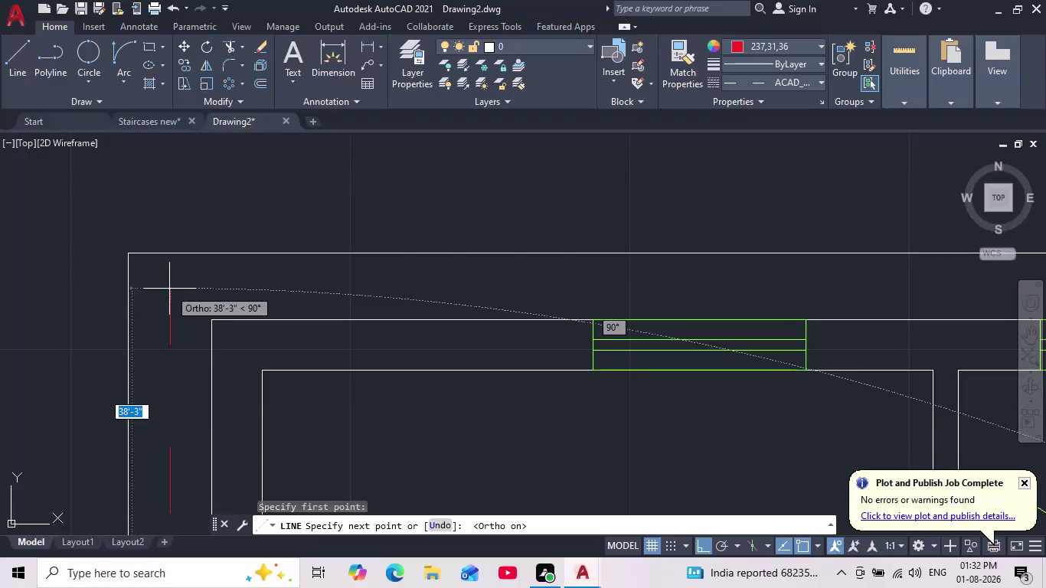
Make and cancel false starts of a line and a polyline near the top-left corner.
scroll(up, 3)
scroll(down, 3)
scroll(down, 3)
scroll(up, 3)
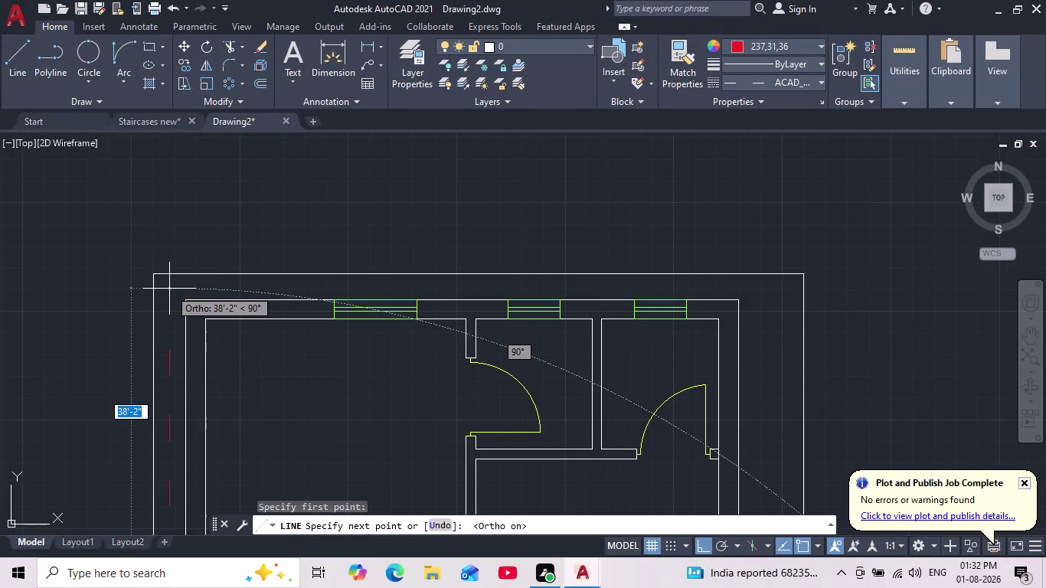
scroll(up, 3)
click(170, 254)
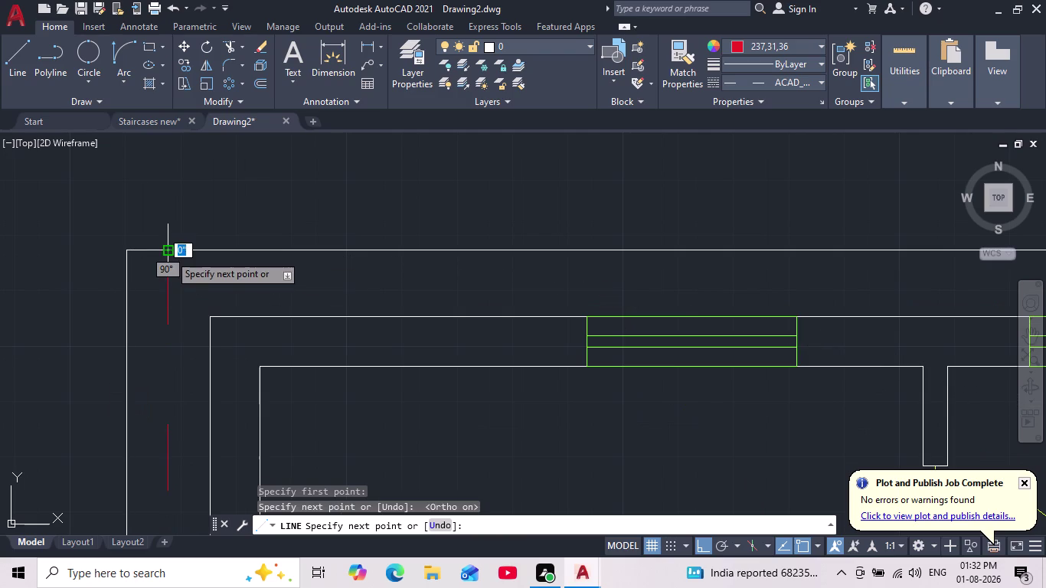
key(Escape)
scroll(down, 3)
middle_drag(172, 264, 164, 261)
scroll(down, 3)
scroll(up, 3)
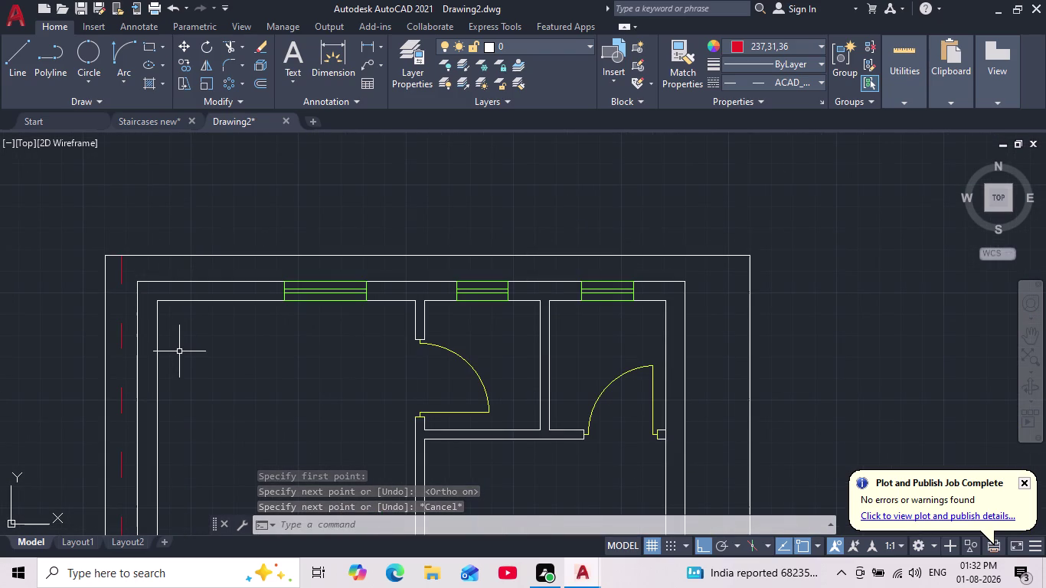
click(33, 64)
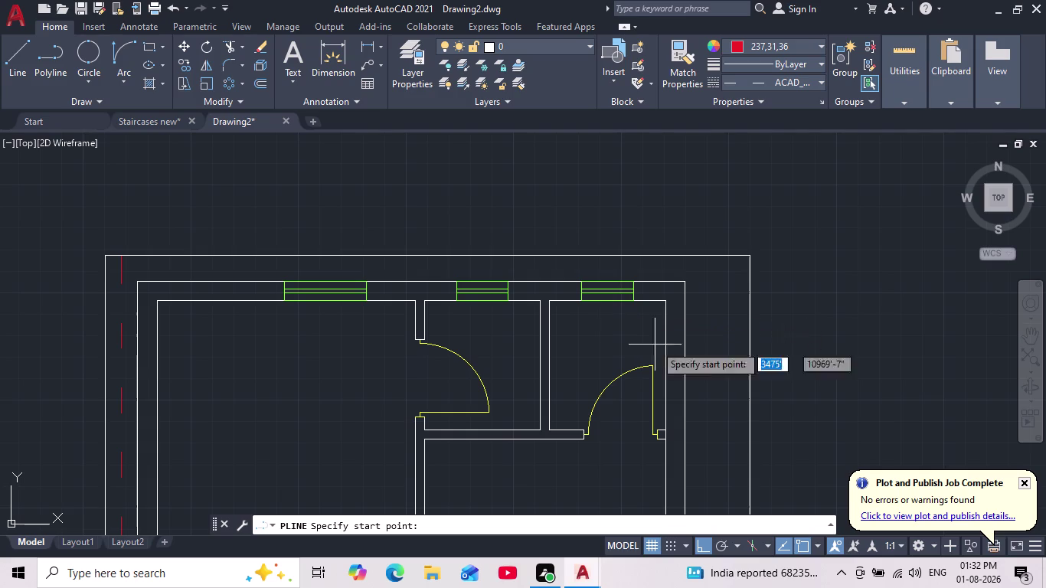
key(Escape)
Start a line offset 1' from the top-left corner, then cancel it.
click(14, 63)
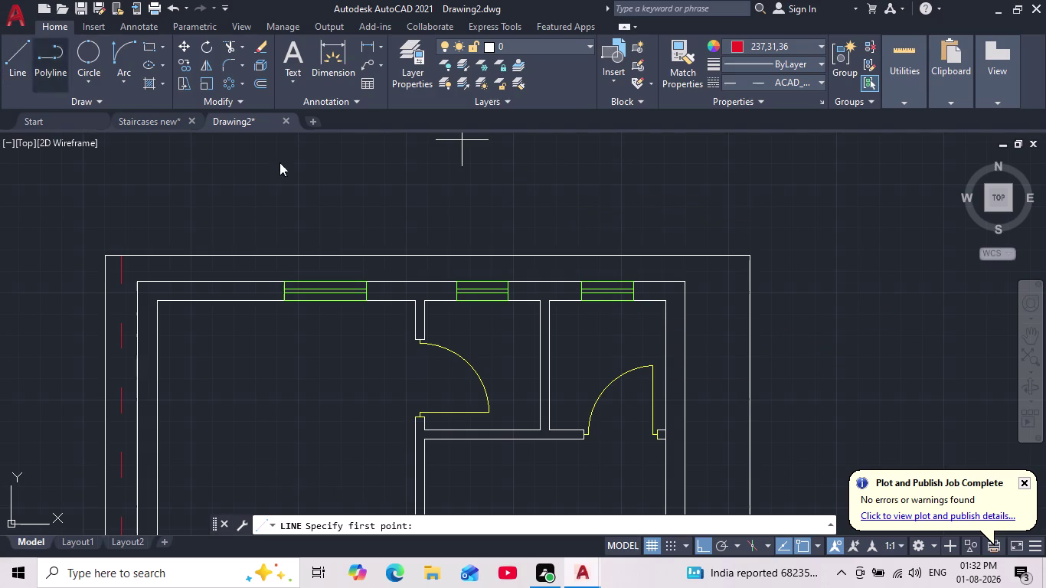
scroll(up, 3)
scroll(down, 3)
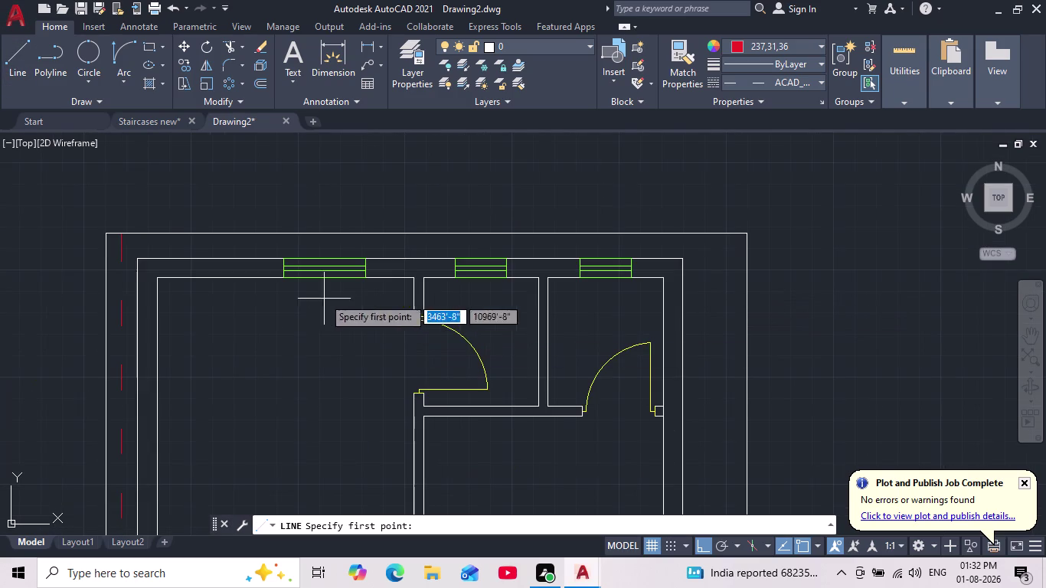
scroll(up, 3)
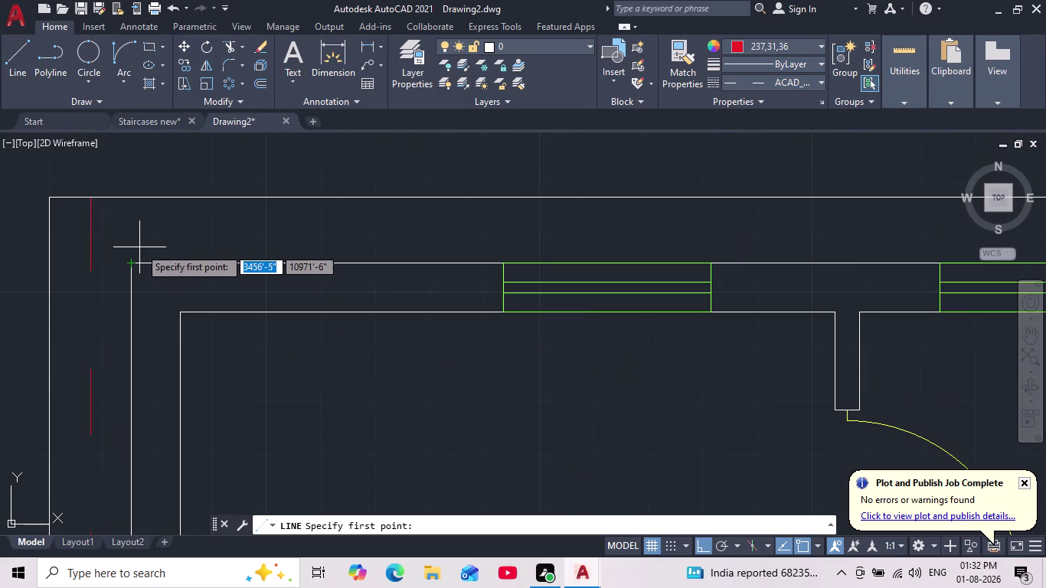
text(1)
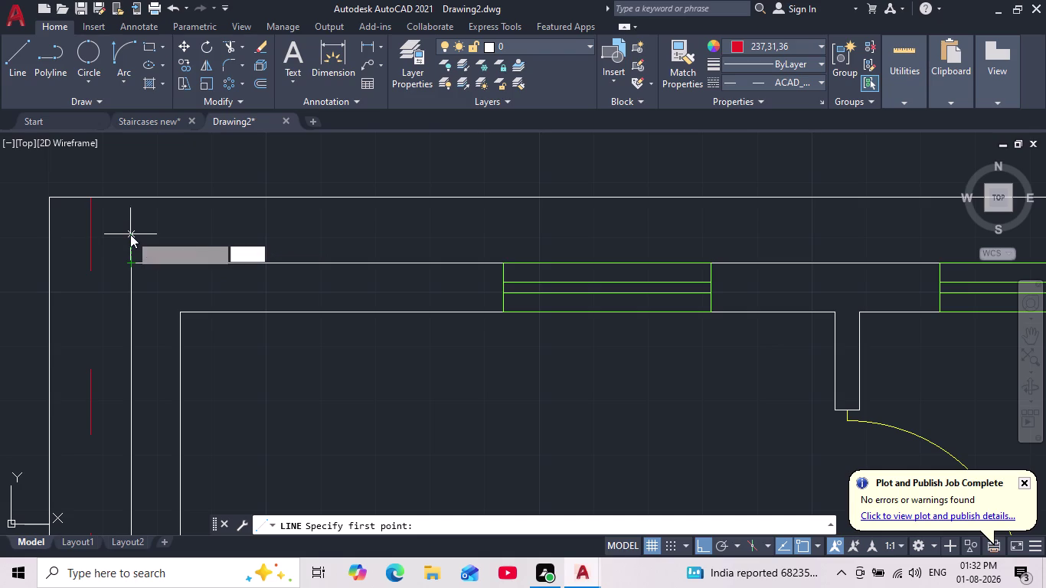
text(')
key(Return)
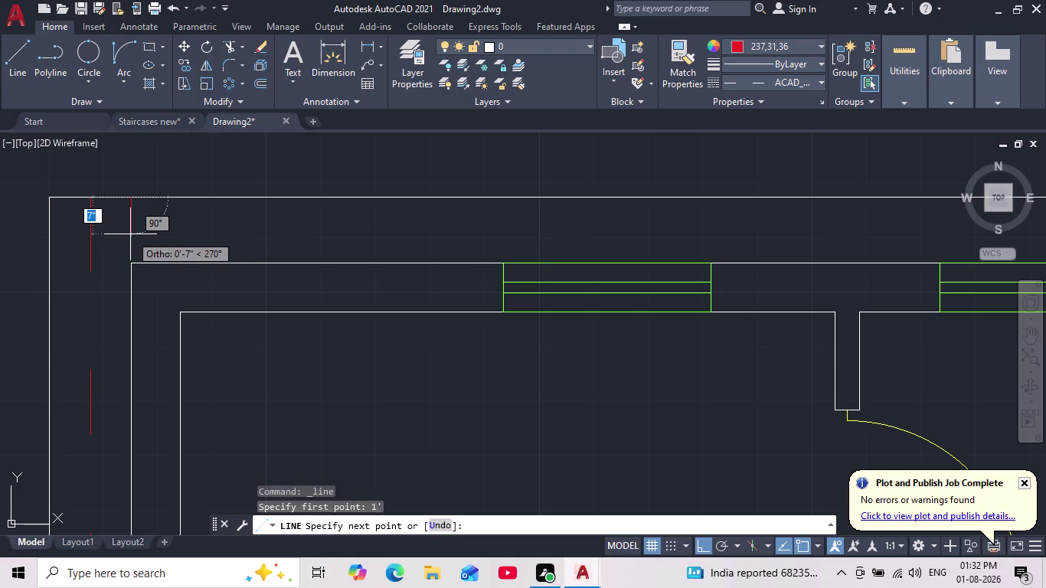
key(Escape)
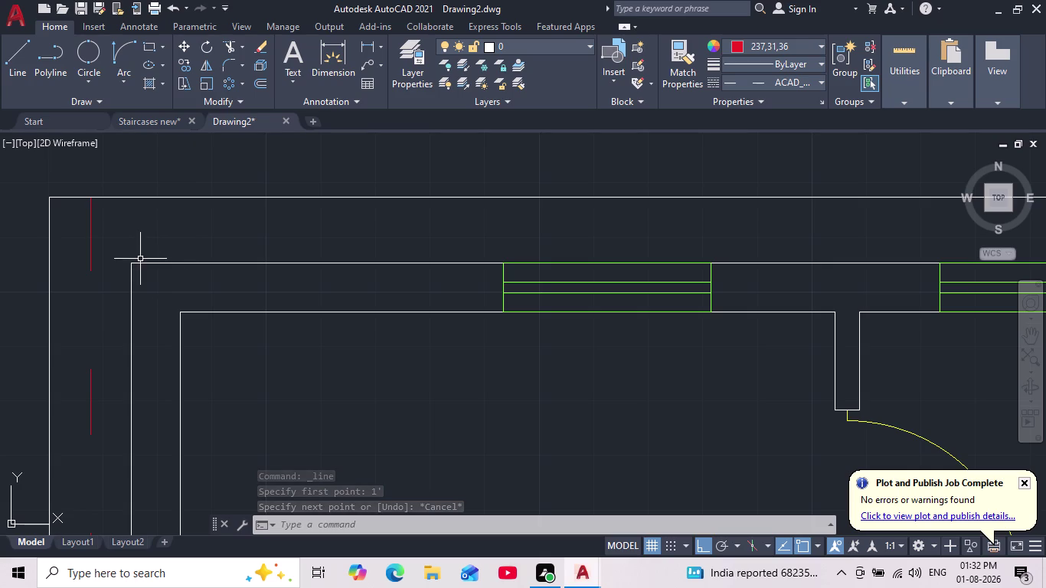
Restart the line with a 6" offset from the top-left corner.
click(32, 64)
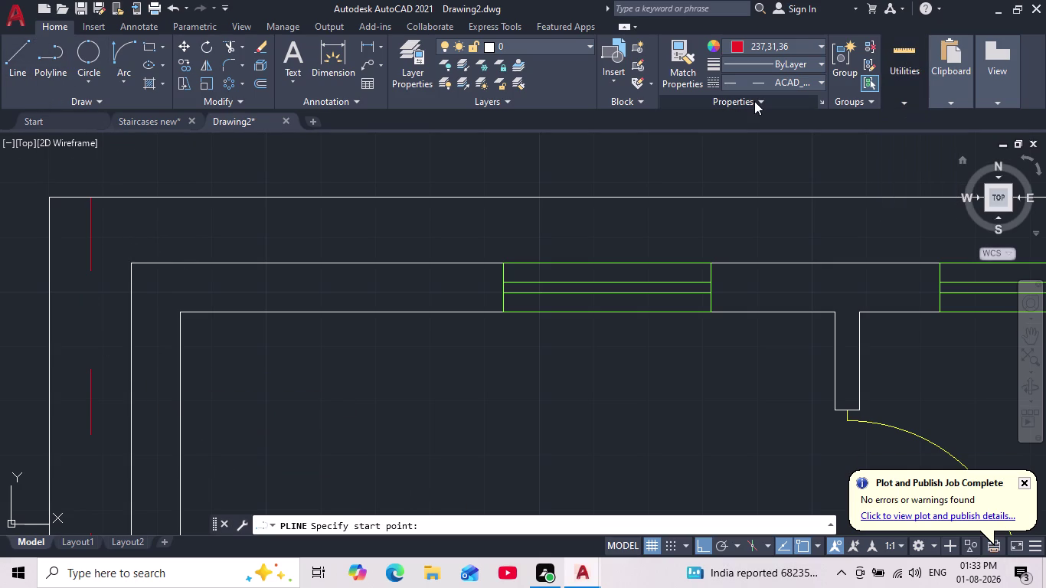
key(Escape)
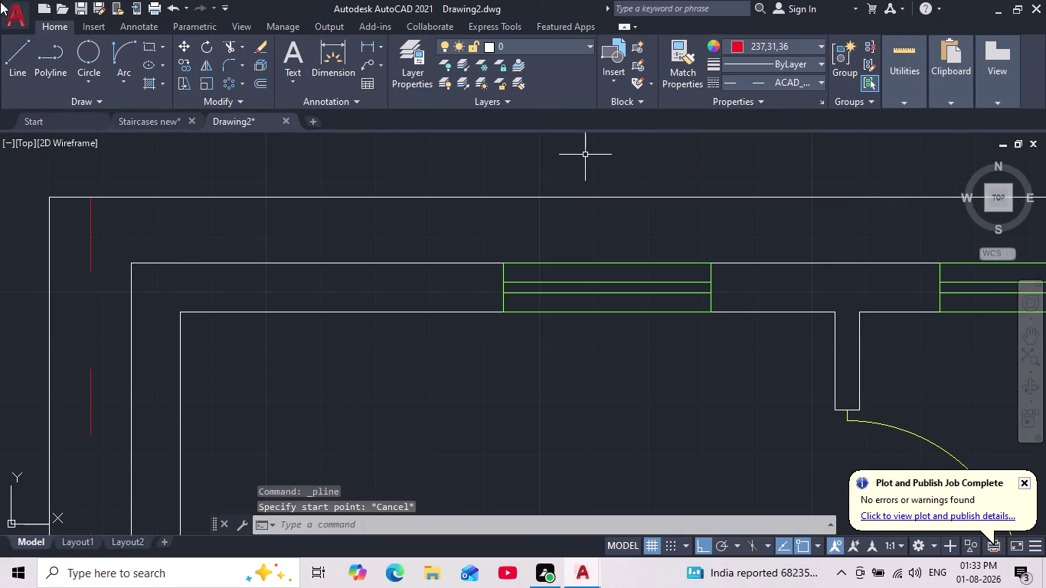
click(20, 63)
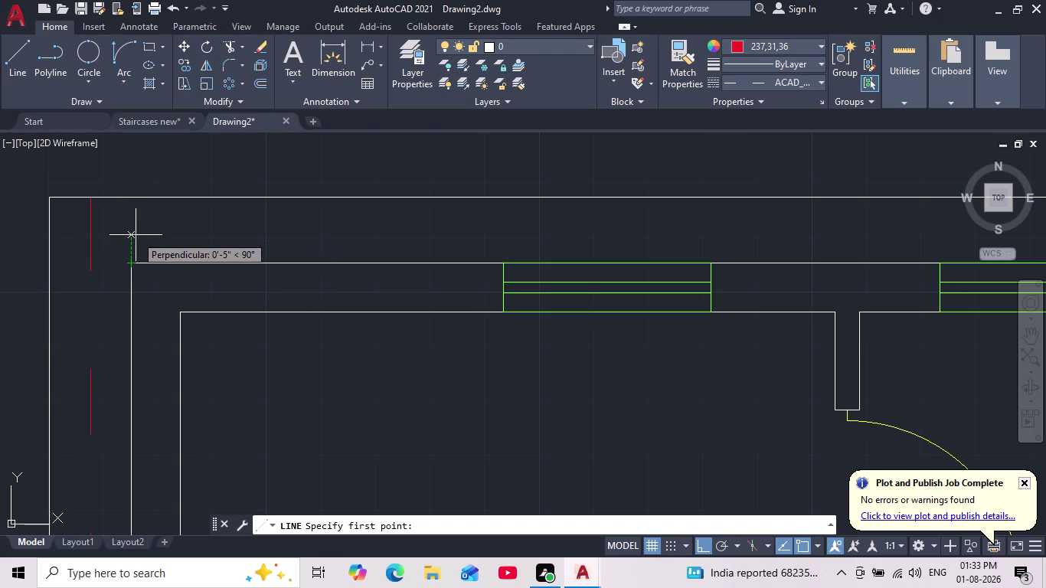
text(6)
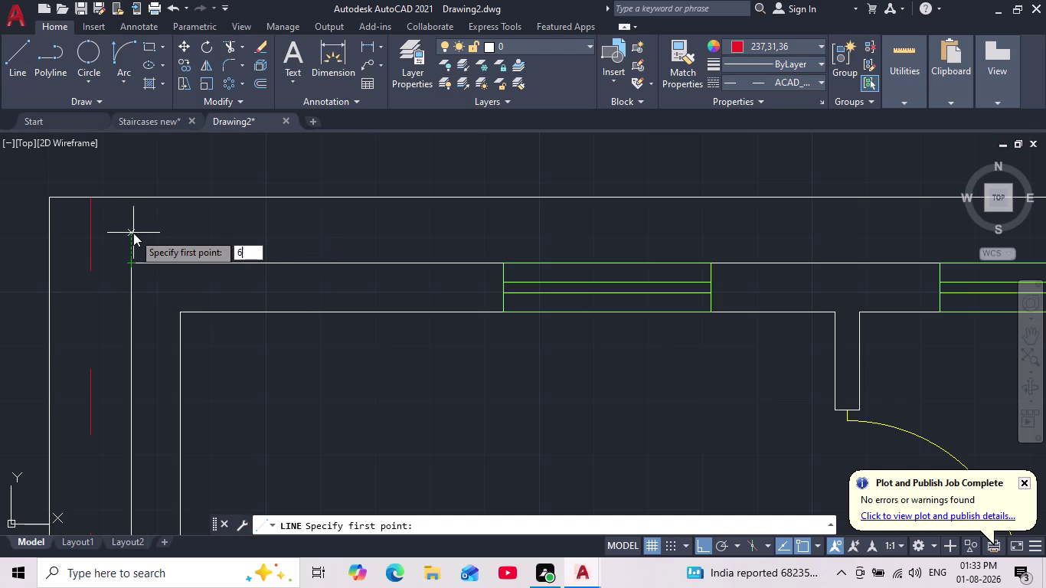
text(")
key(Return)
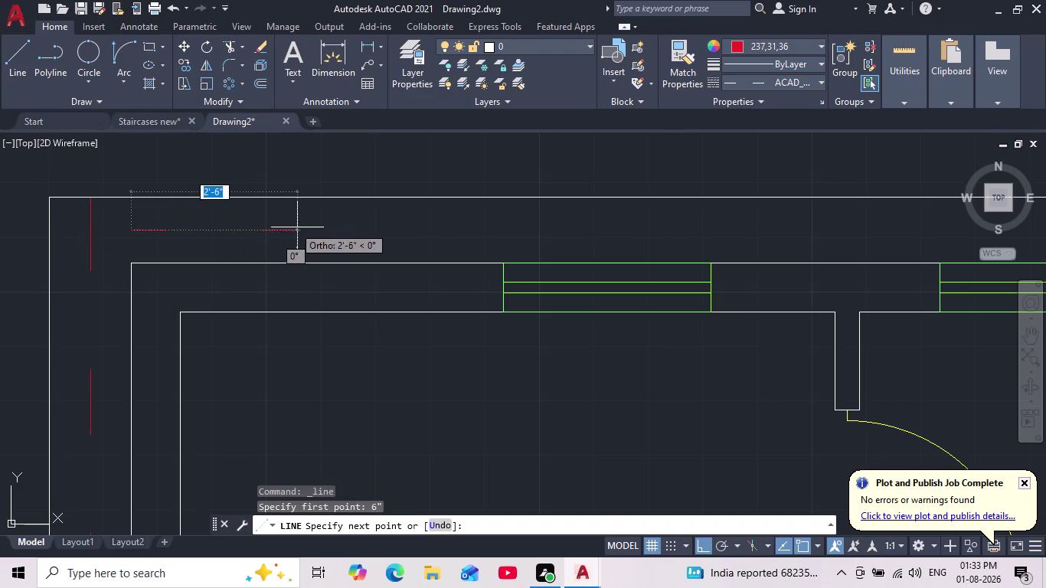
Draw the dashed line along the top wall to the top-right corner and end it.
scroll(down, 3)
middle_drag(361, 220, 213, 238)
scroll(down, 3)
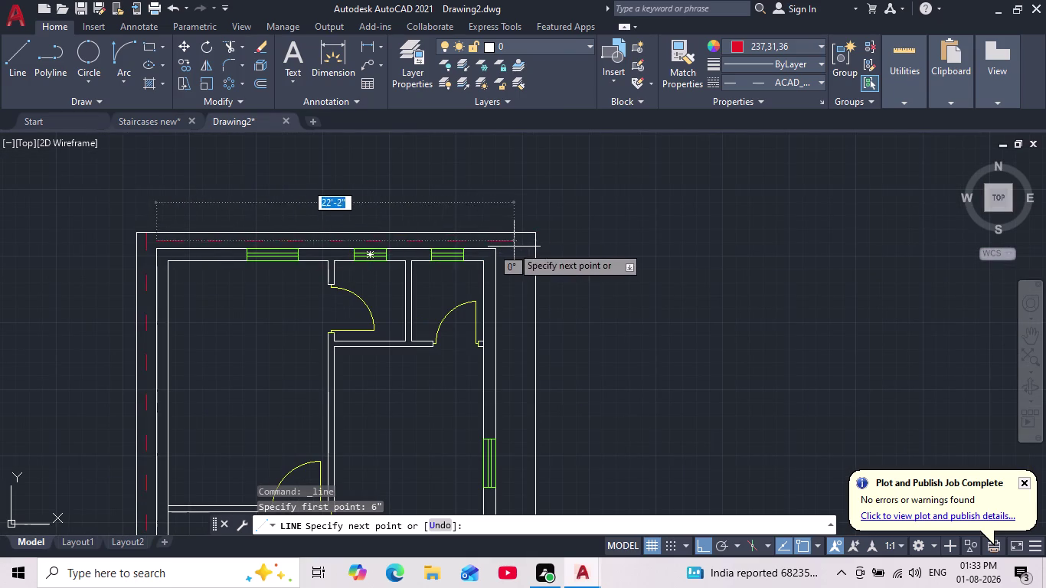
scroll(up, 3)
click(578, 215)
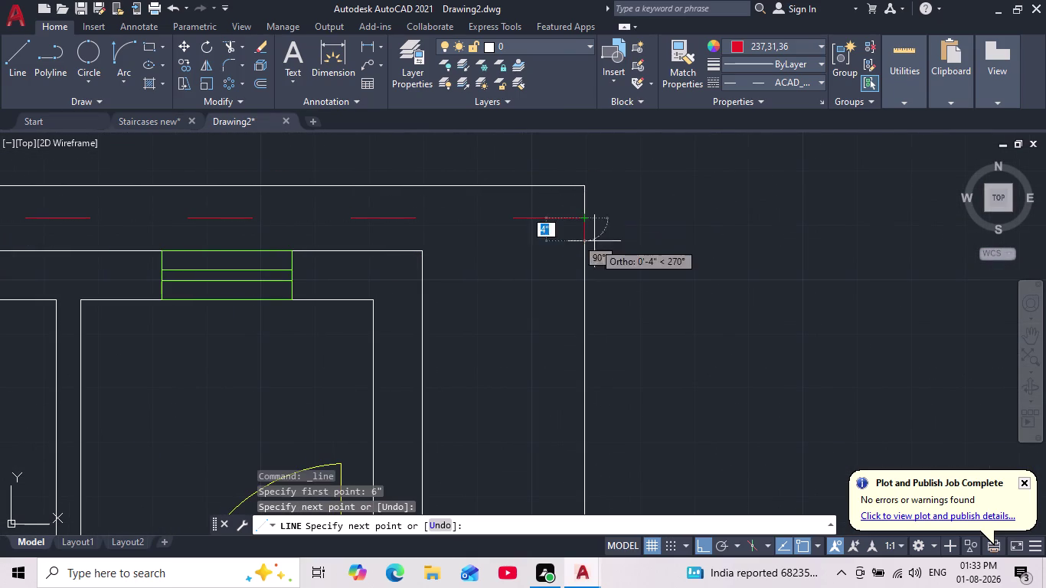
key(Escape)
scroll(down, 3)
middle_drag(594, 248, 591, 203)
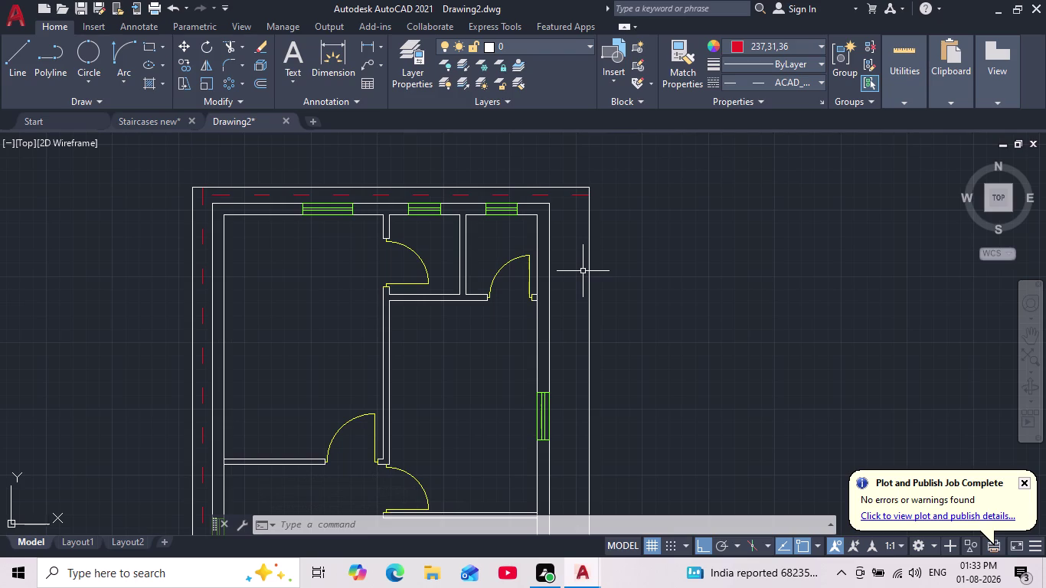
click(14, 59)
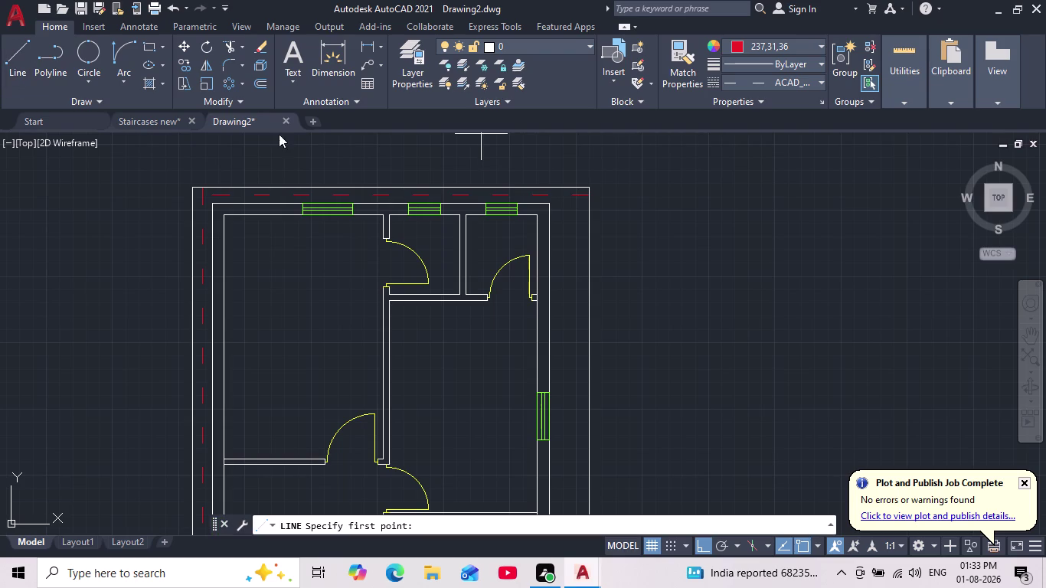
Start the line 1'3" in from the top-right corner of the plan.
scroll(up, 3)
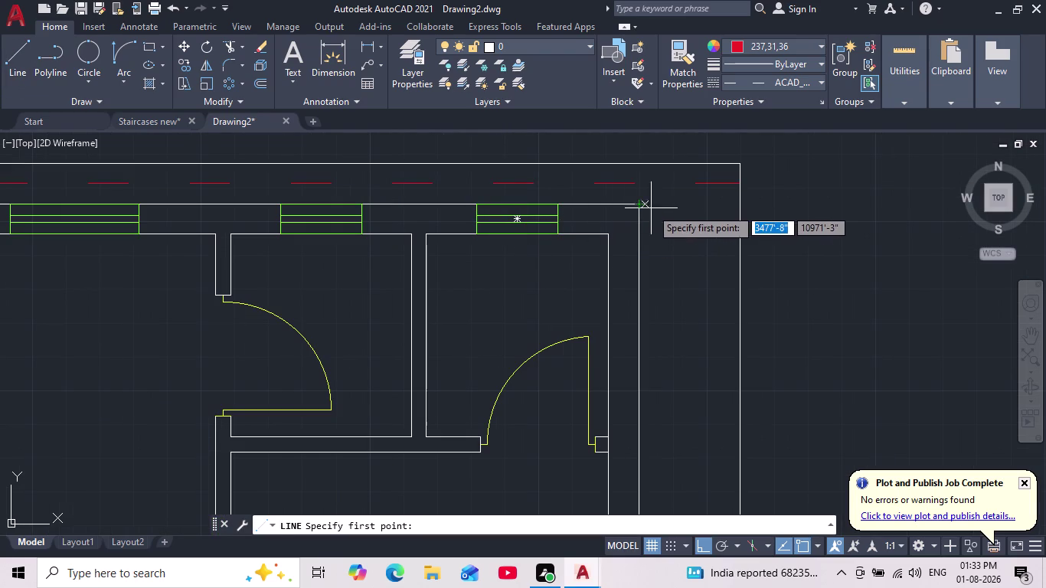
text(1'3)
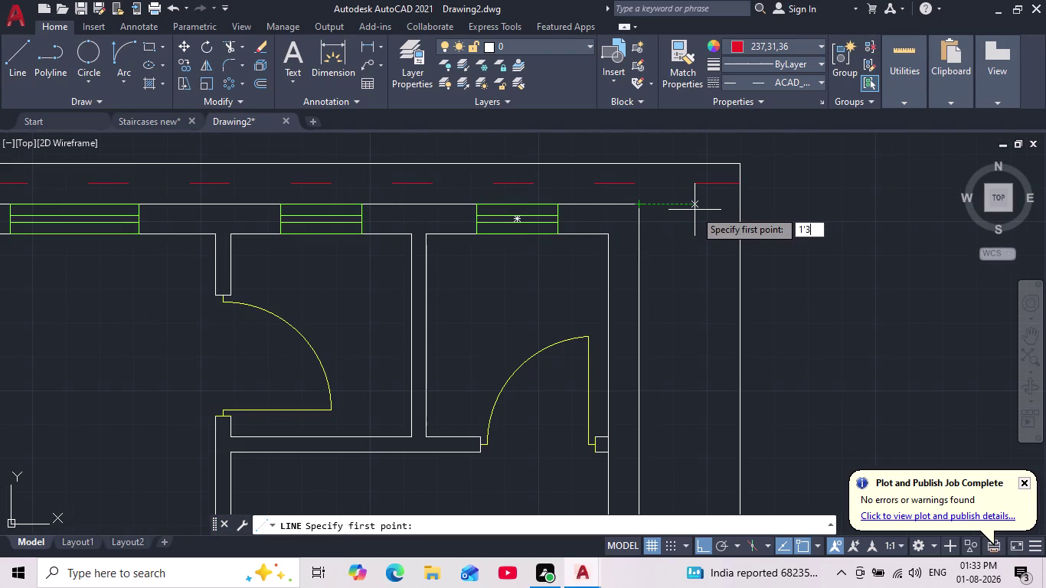
text(")
key(Return)
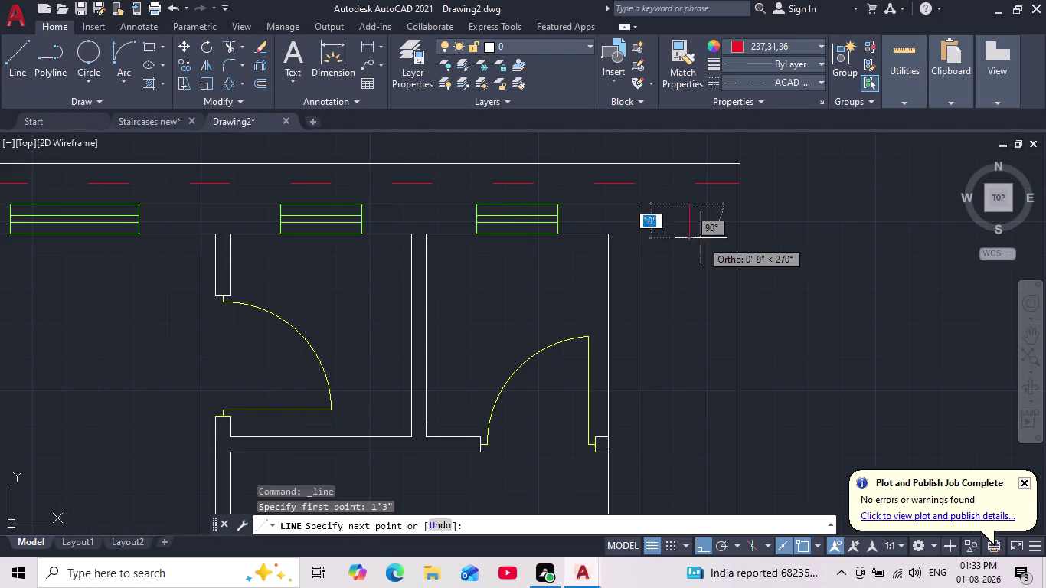
scroll(down, 3)
scroll(down, 3)
middle_drag(734, 290, 732, 218)
scroll(down, 3)
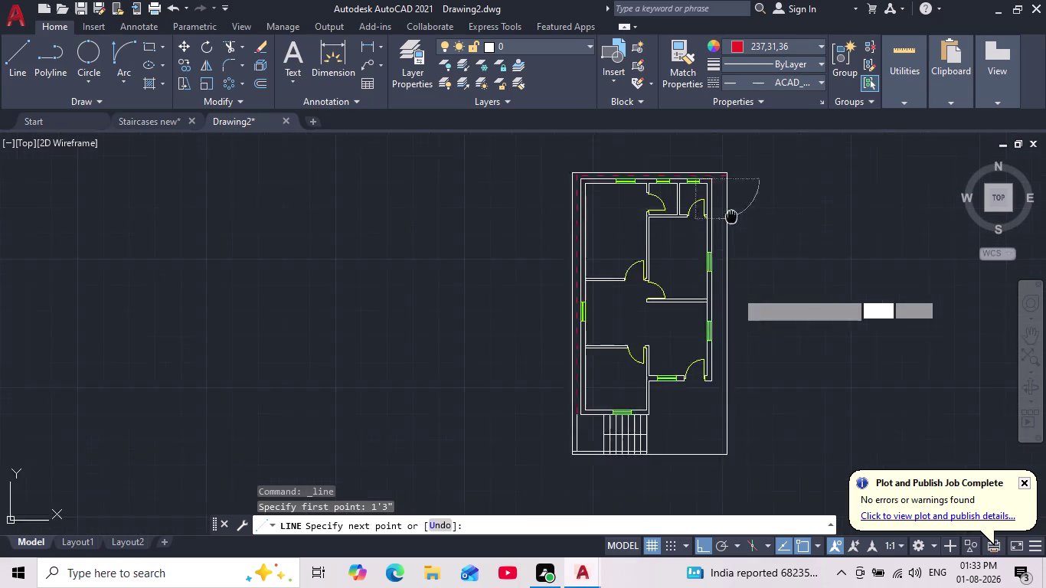
scroll(down, 3)
scroll(up, 3)
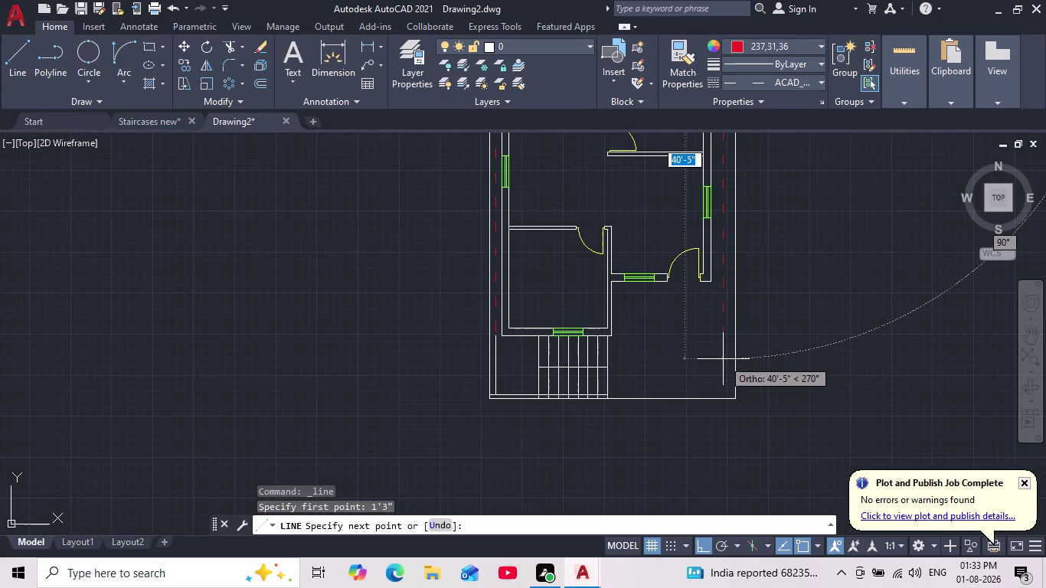
Draw the line straight down to the bottom of the plan and end the command.
middle_drag(722, 359, 727, 335)
scroll(up, 3)
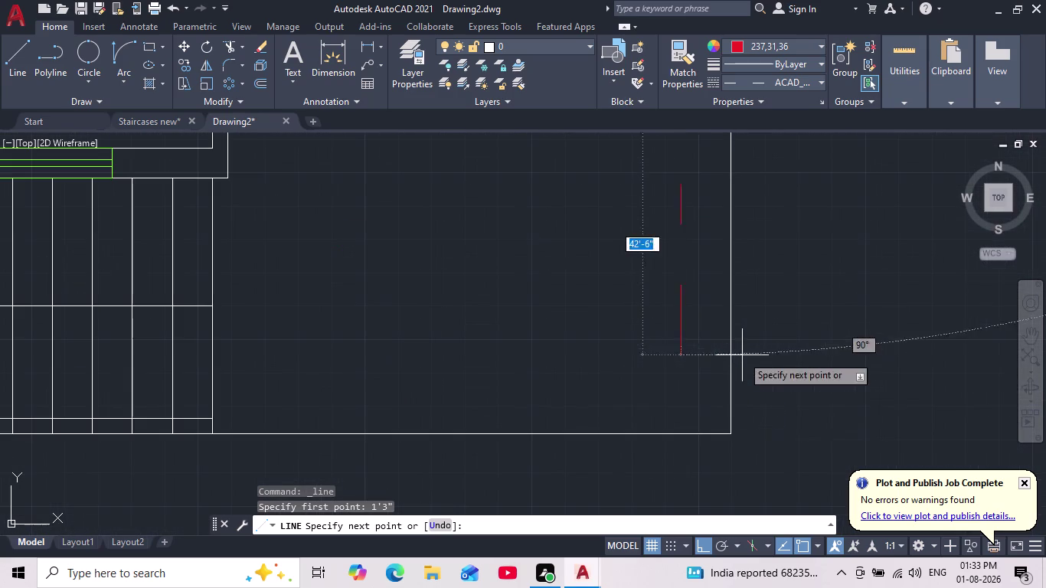
click(681, 432)
key(Escape)
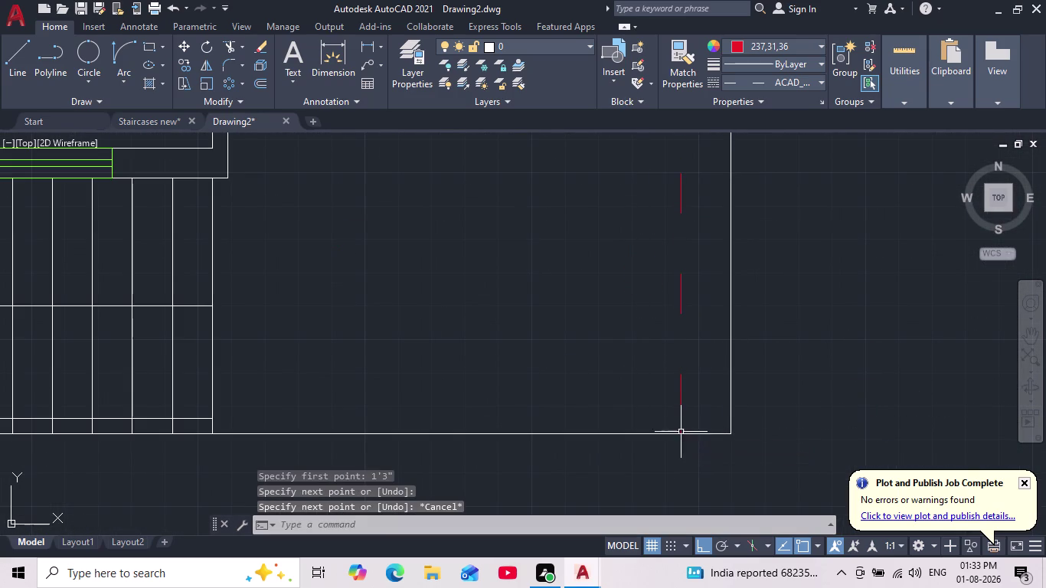
scroll(down, 3)
middle_drag(728, 366, 718, 465)
scroll(down, 3)
middle_drag(572, 189, 485, 253)
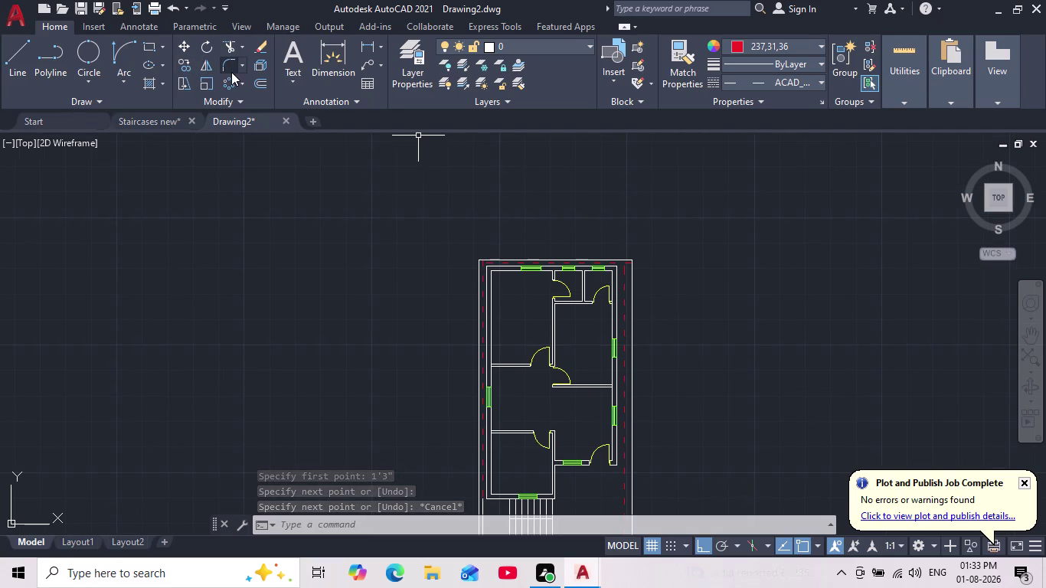
Start a fillet by picking two of the dashed lines.
click(232, 67)
scroll(up, 3)
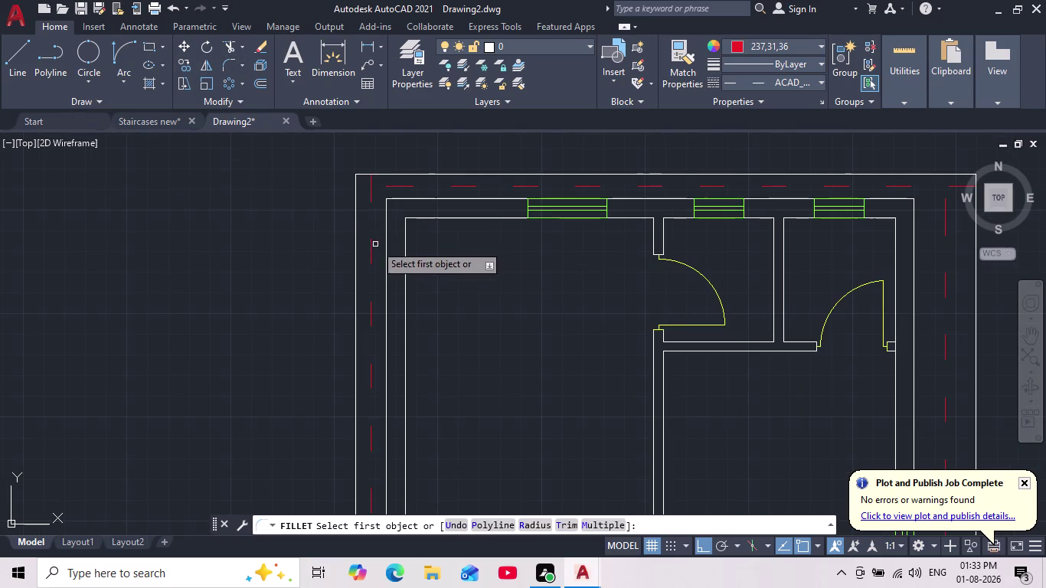
click(371, 243)
click(404, 185)
scroll(down, 3)
middle_drag(452, 260, 339, 260)
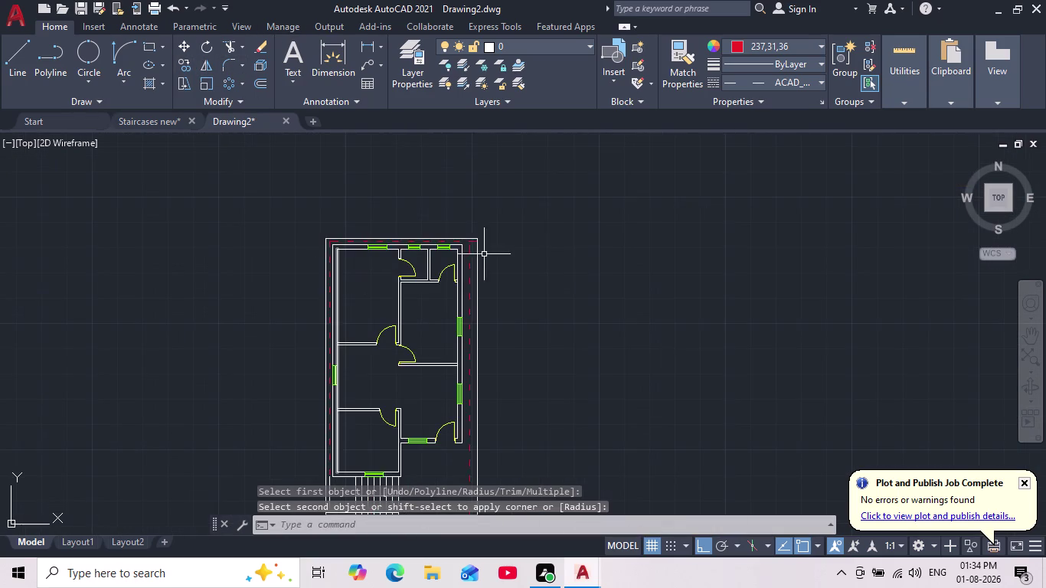
scroll(up, 3)
Retry the fillet on the top and right dashed lines, then cancel it with Esc.
click(232, 59)
scroll(up, 3)
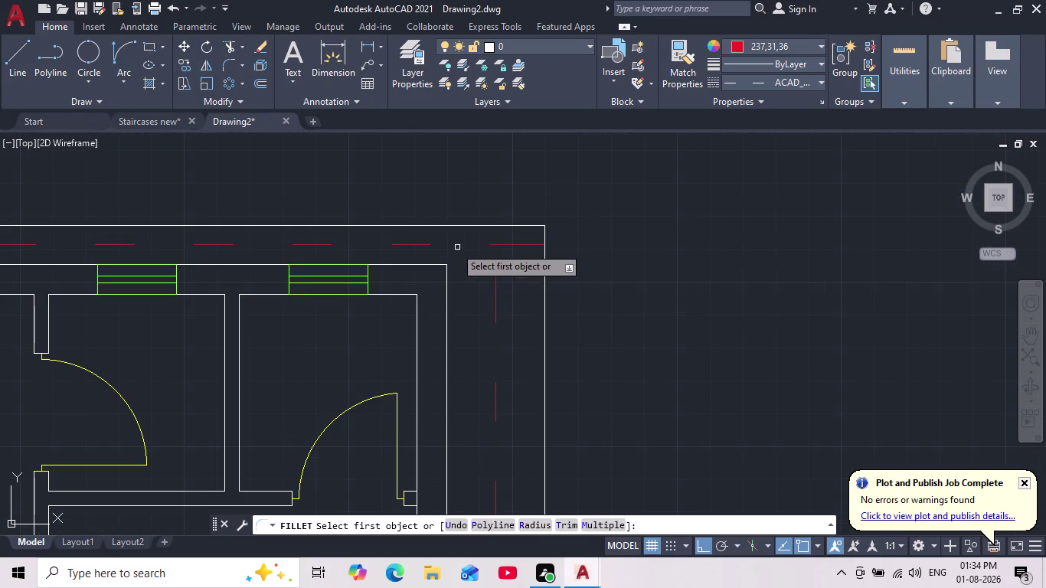
click(425, 246)
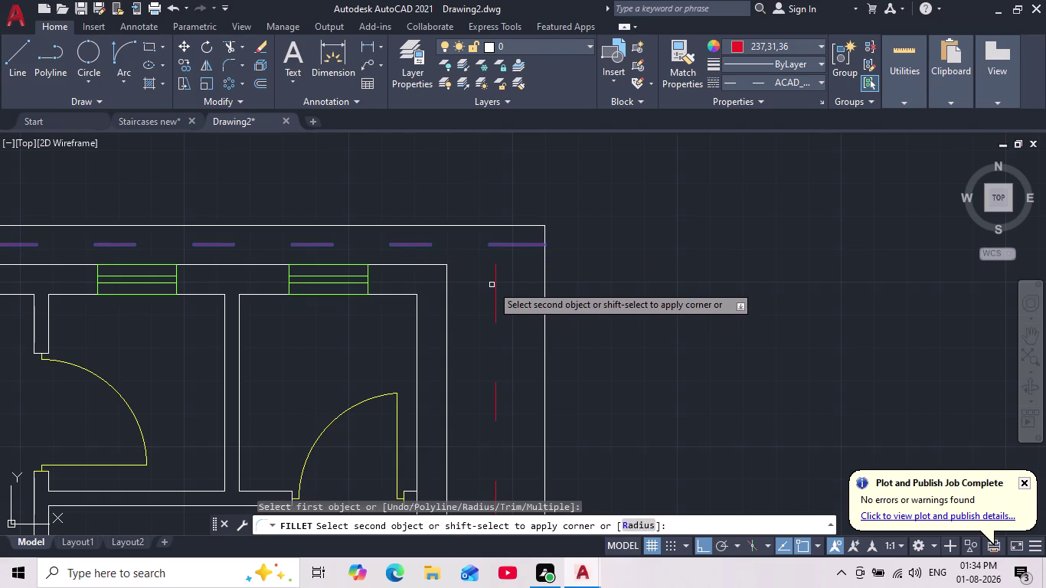
click(497, 289)
scroll(down, 3)
middle_drag(650, 319, 639, 235)
scroll(down, 3)
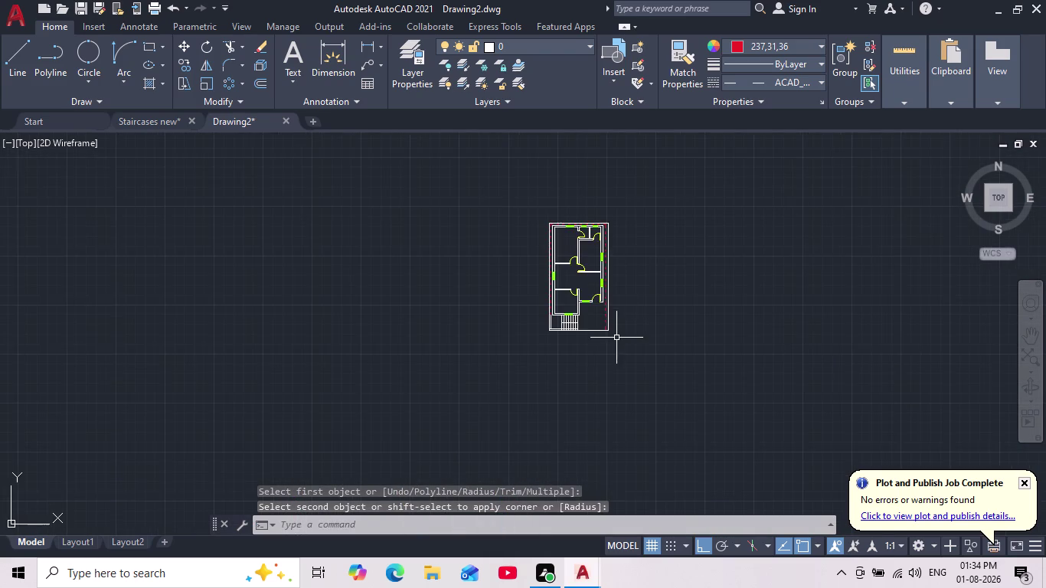
scroll(up, 3)
middle_drag(602, 316, 614, 385)
scroll(down, 3)
scroll(up, 3)
middle_drag(619, 317, 596, 372)
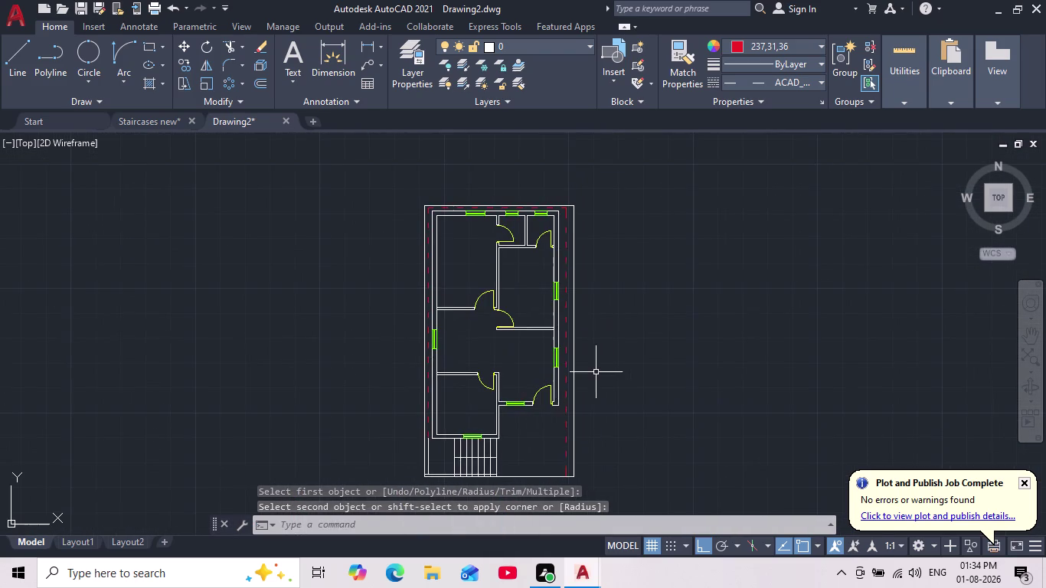
key(Escape)
key(Escape)
scroll(up, 3)
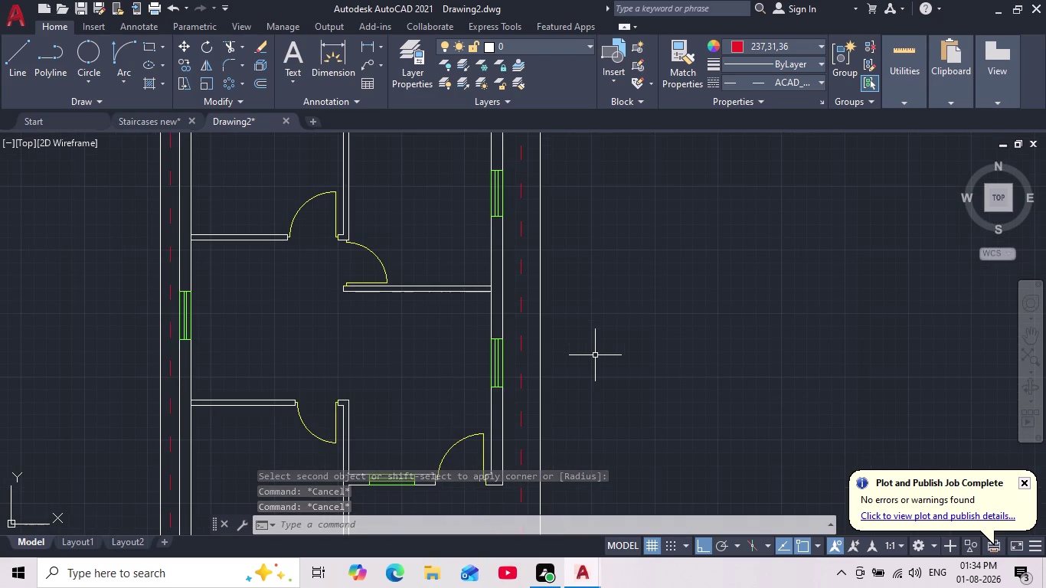
scroll(down, 3)
middle_drag(566, 272, 560, 295)
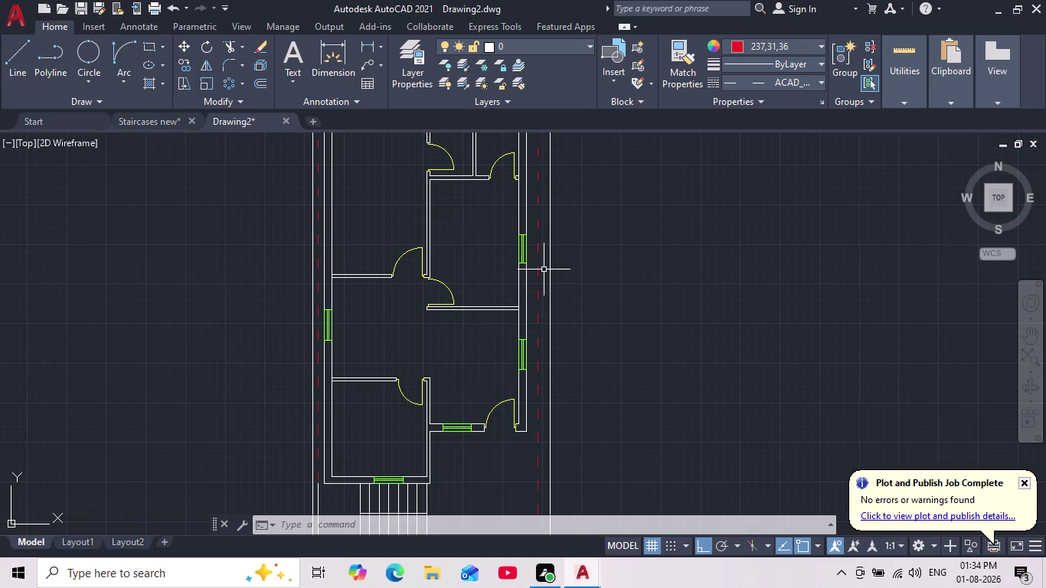
scroll(down, 3)
scroll(up, 3)
middle_drag(516, 257, 458, 310)
scroll(down, 3)
scroll(up, 3)
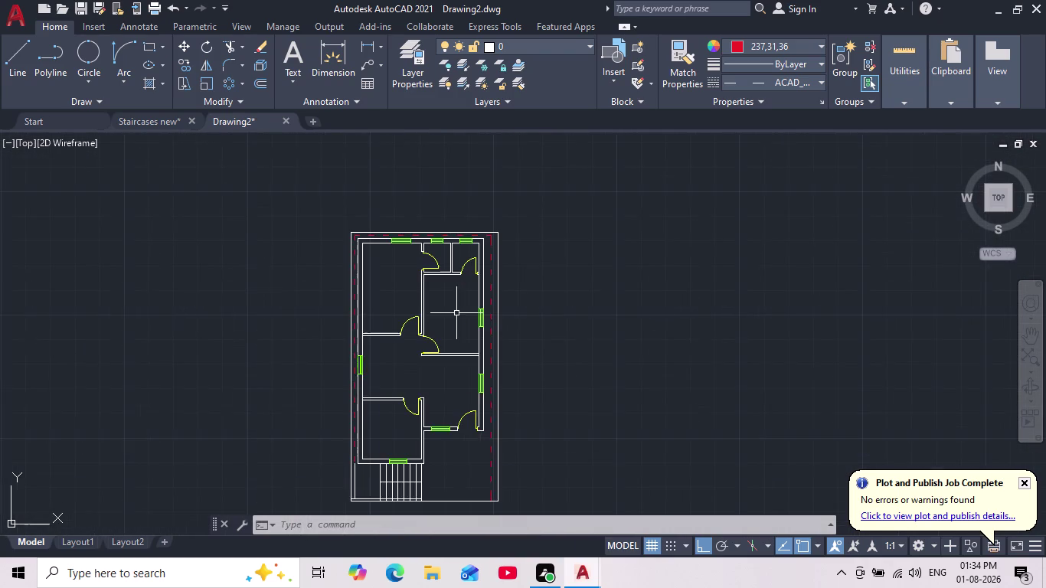
middle_drag(457, 313, 462, 285)
scroll(up, 3)
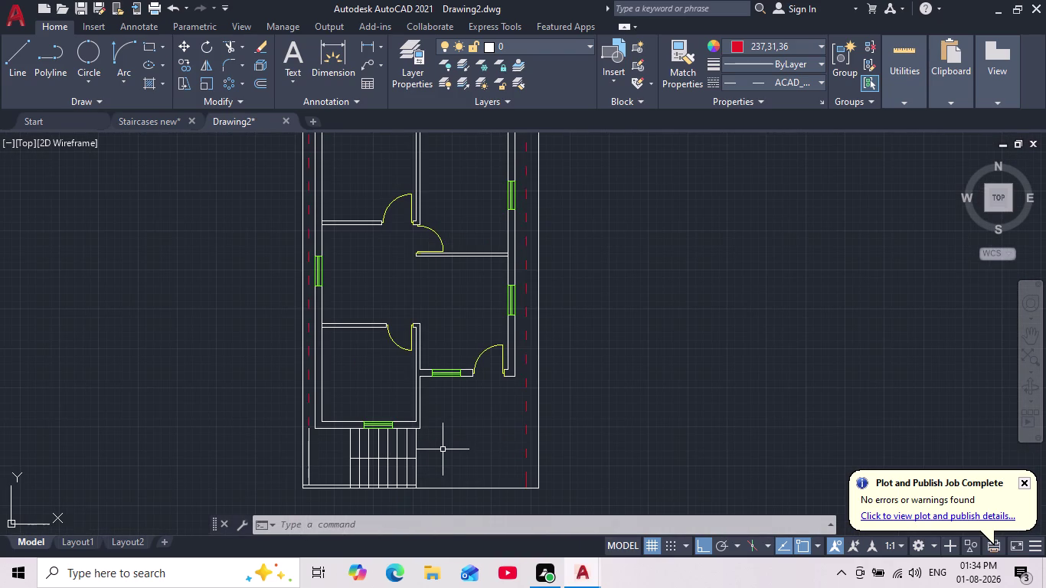
scroll(down, 3)
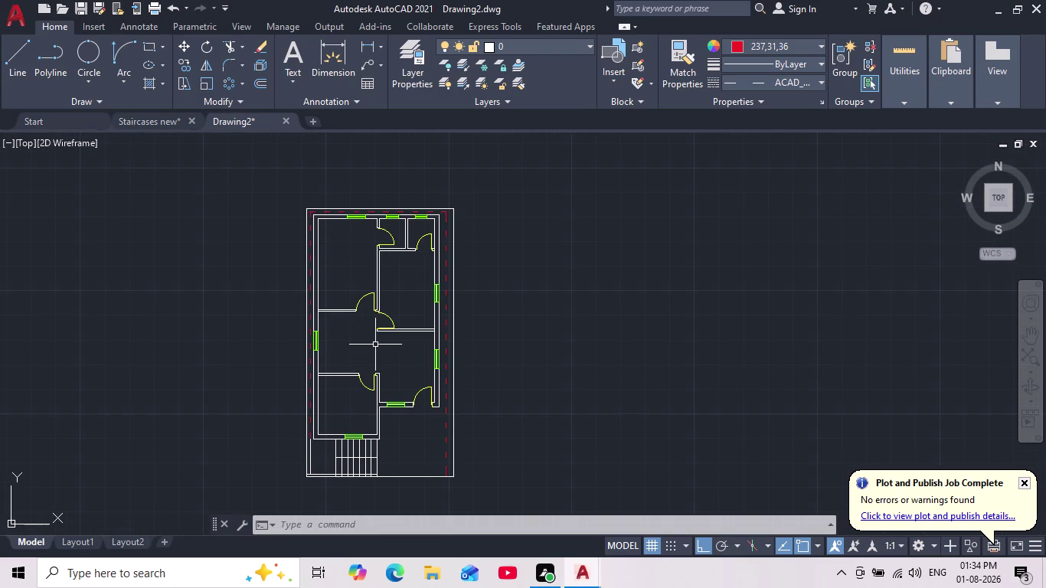
scroll(down, 3)
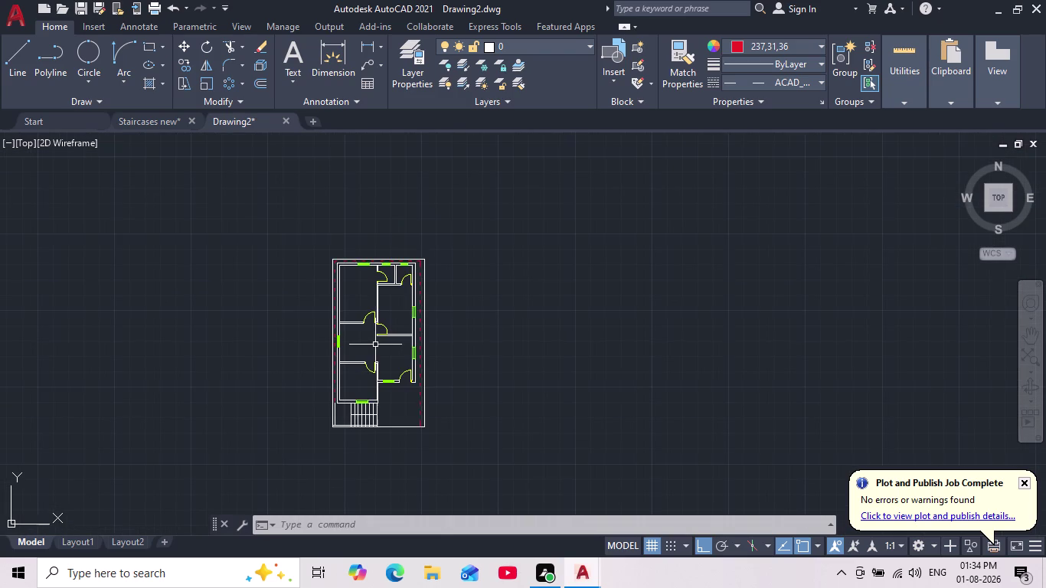
scroll(up, 3)
middle_drag(375, 343, 346, 394)
Draw an MTEXT box in the upper-left bedroom and set text height to 6".
text(mt)
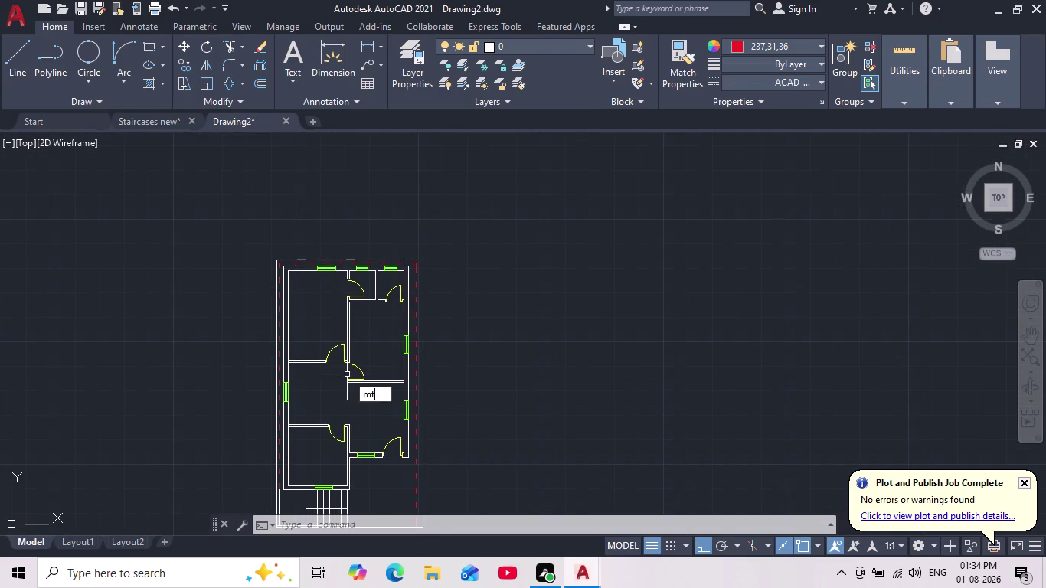
key(Return)
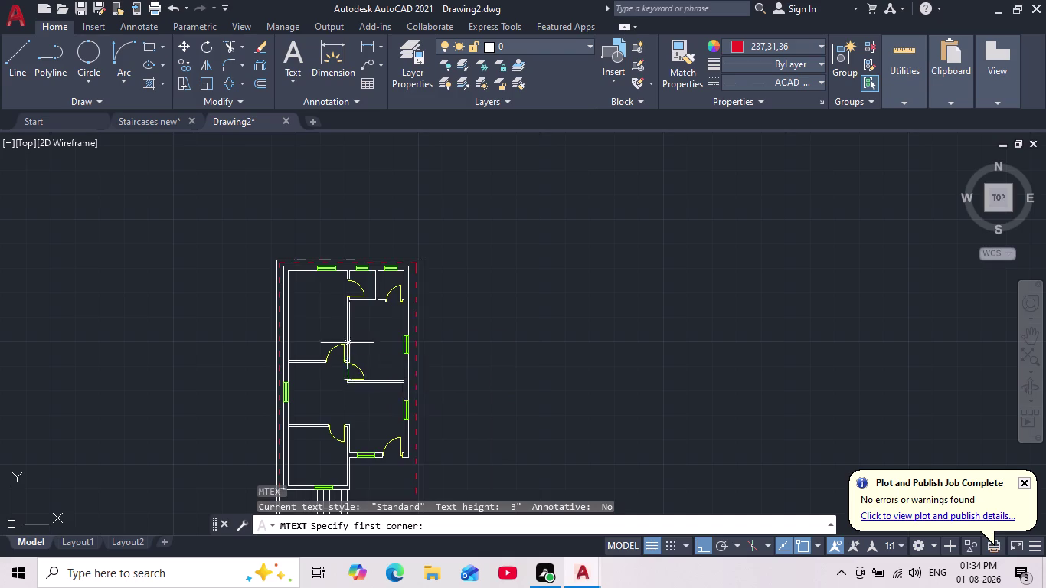
scroll(up, 3)
click(229, 273)
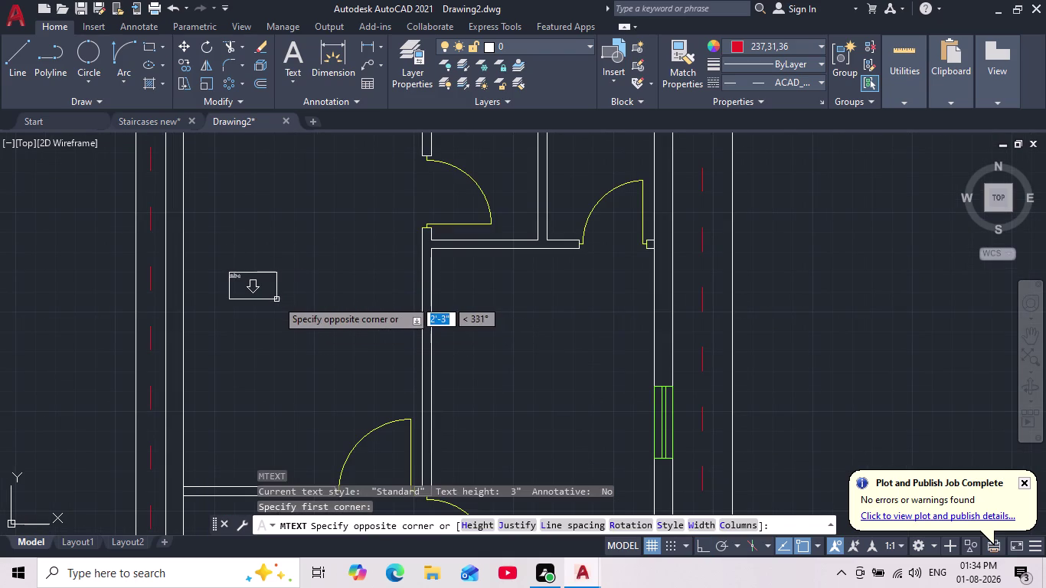
click(286, 300)
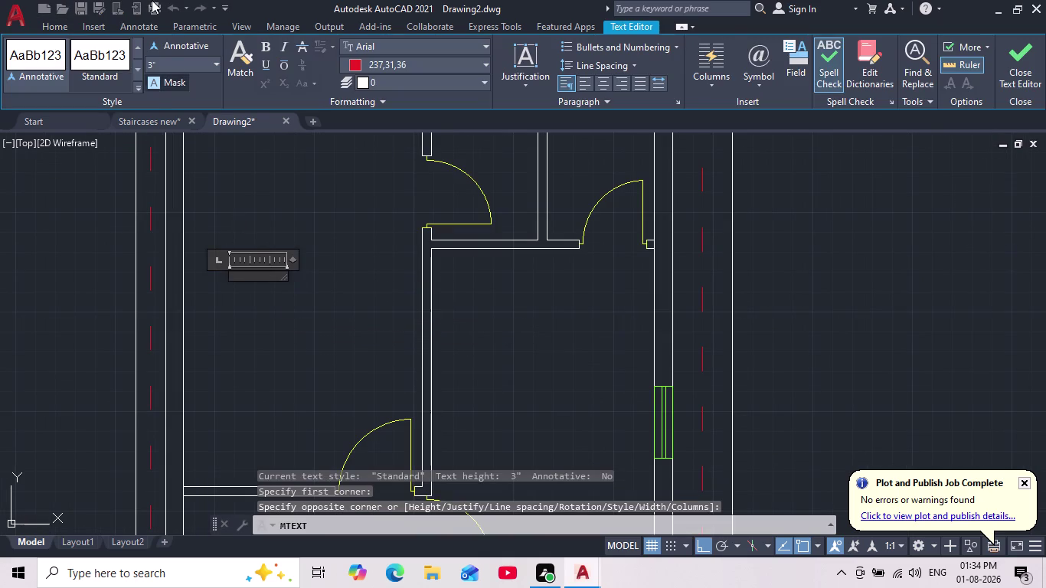
click(172, 62)
key(6)
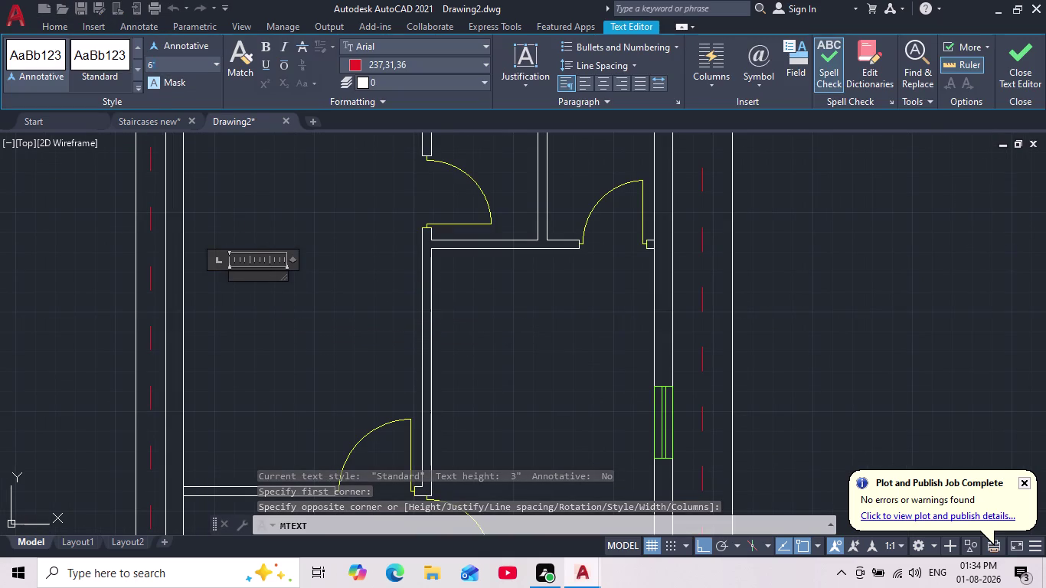
key(Return)
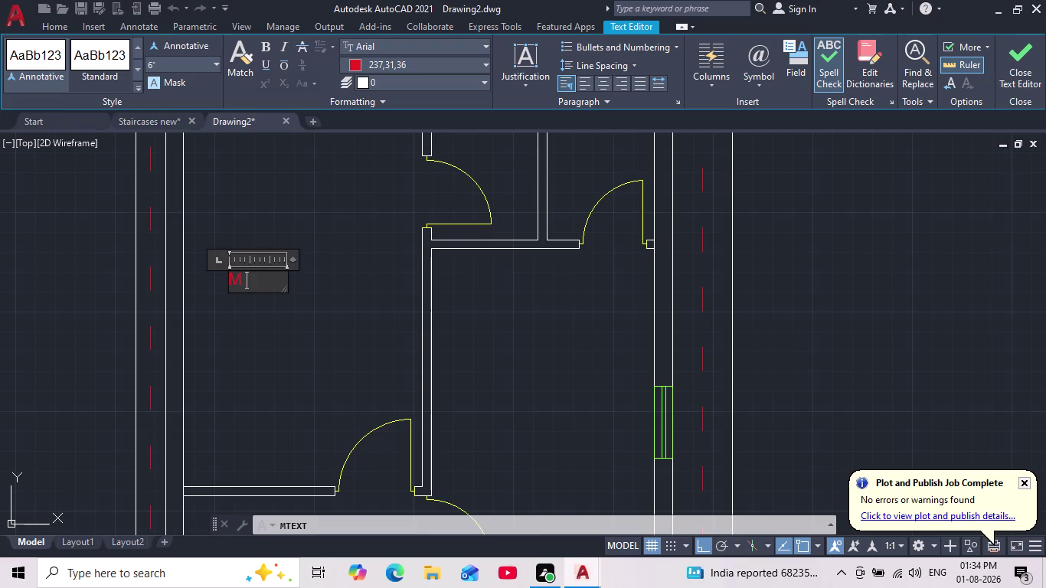
Type 'M. BEDROOM' with '10' 0" X 15' 4"' on the second line.
key(BackSpace)
text(.)
key(space)
text(BED)
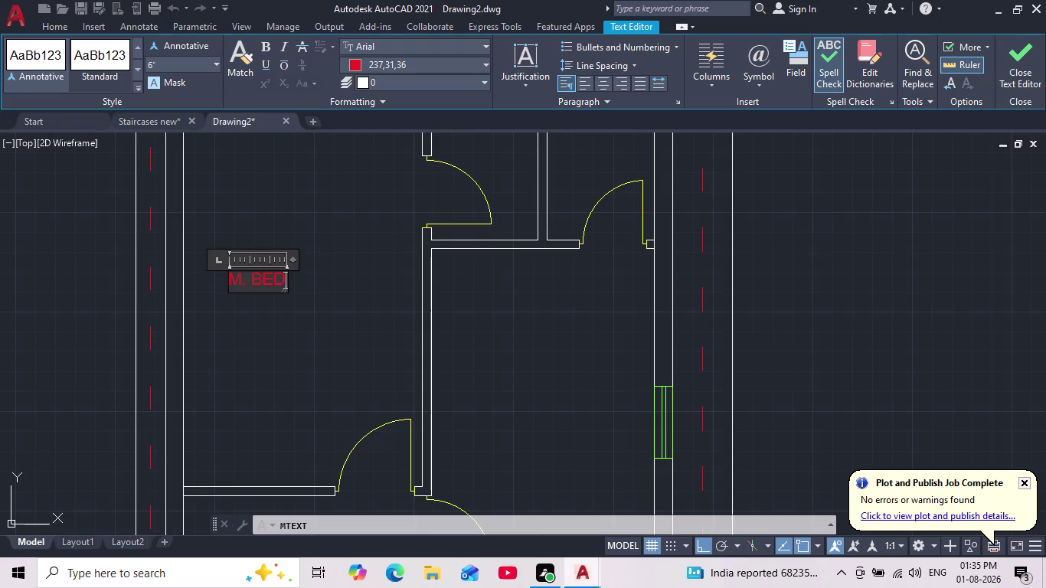
text(ROOM)
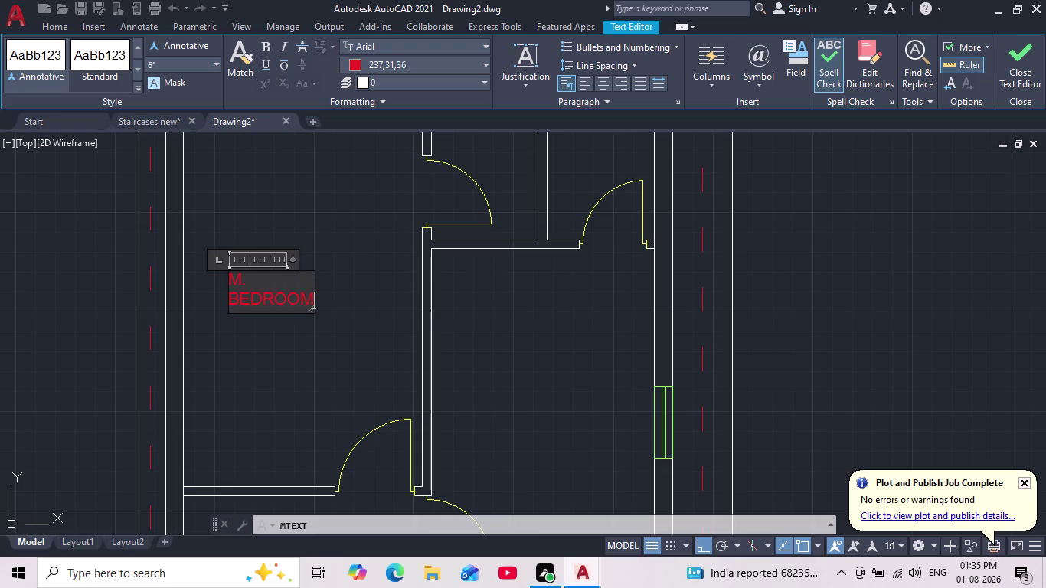
key(Return)
text(10)
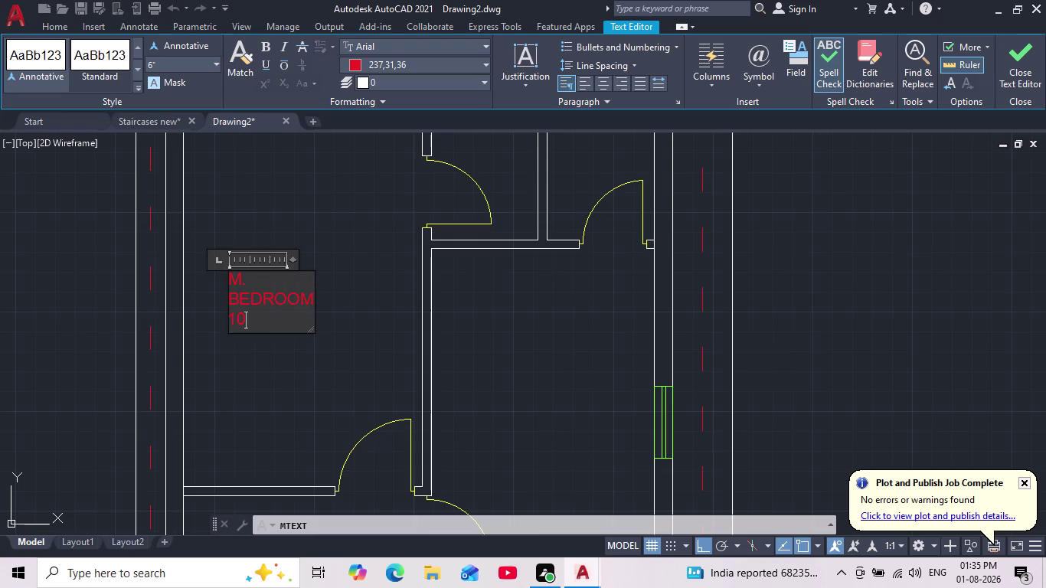
key(apostrophe)
key(space)
text(0")
key(space)
text(X)
key(space)
text(15)
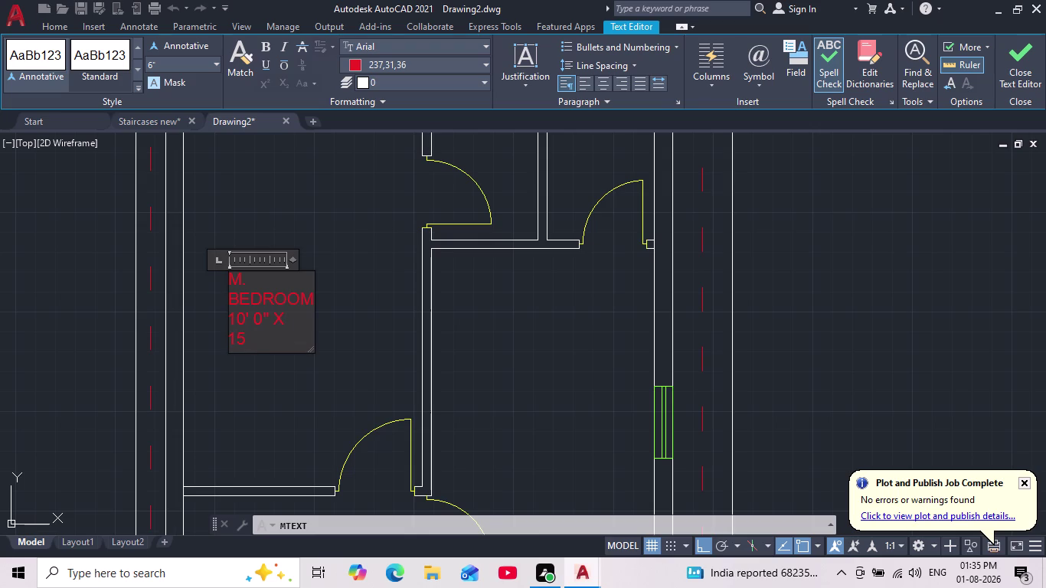
text(' 4")
Widen the text box so each line fits, then select all the label text.
drag(312, 283, 370, 277)
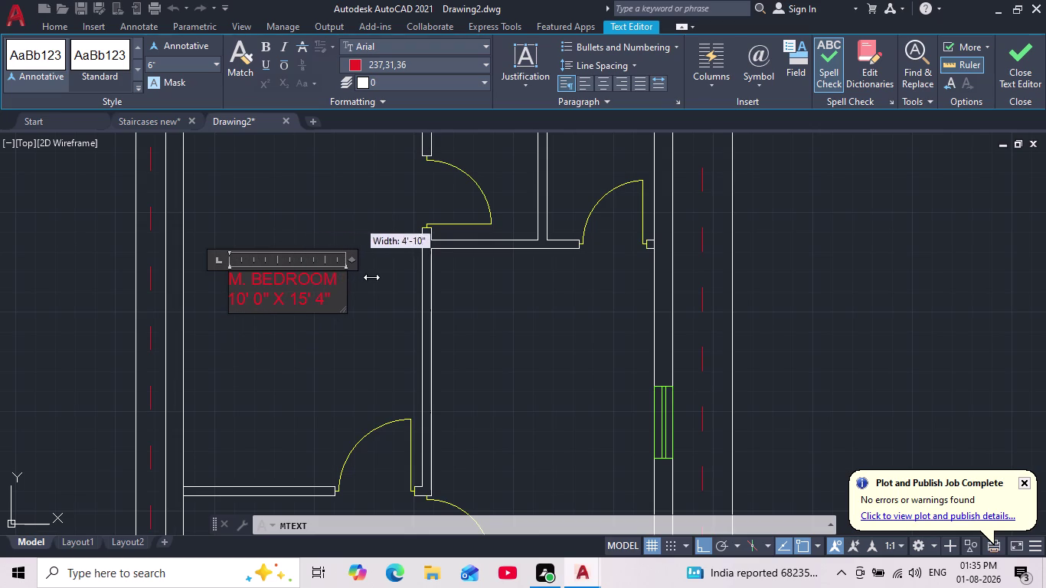
drag(370, 277, 375, 277)
scroll(down, 3)
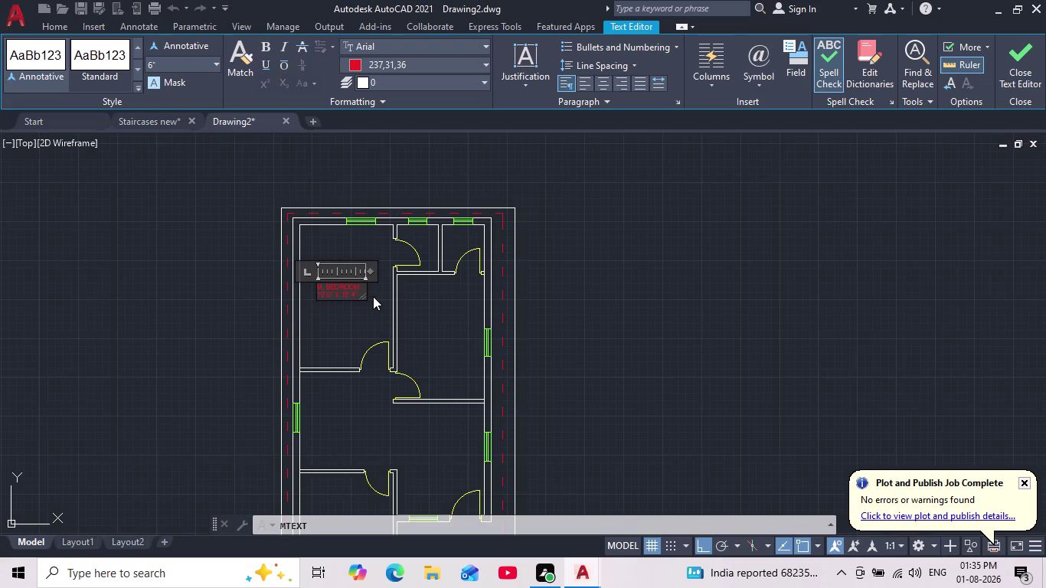
middle_drag(370, 297, 362, 327)
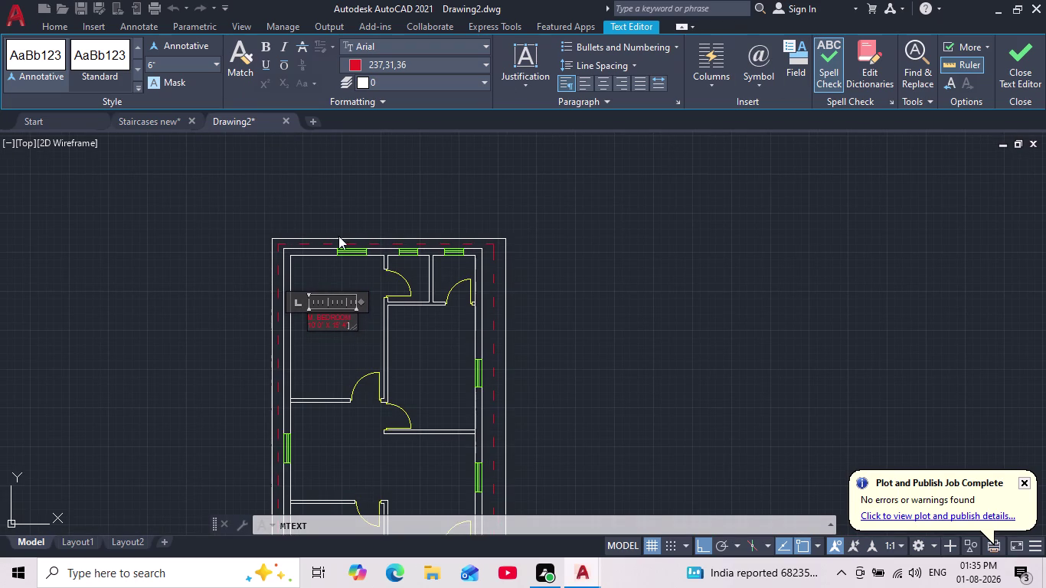
scroll(up, 3)
drag(404, 318, 315, 323)
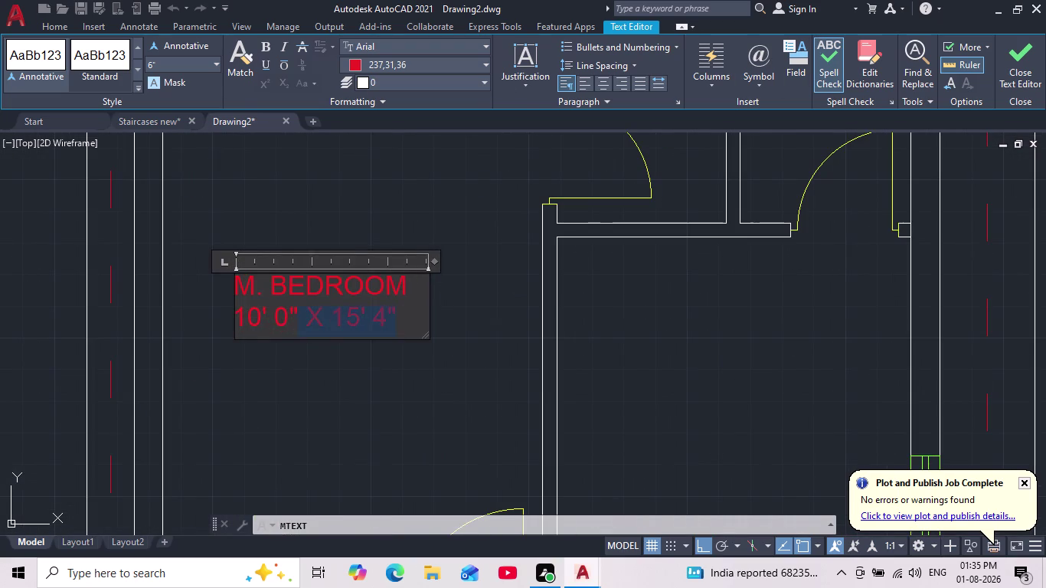
drag(314, 323, 227, 281)
scroll(down, 3)
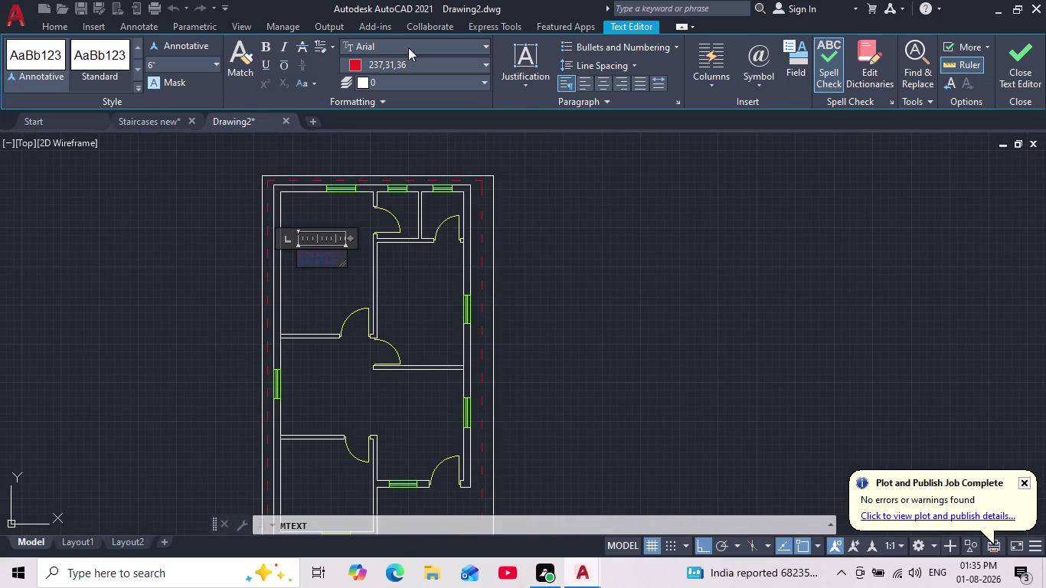
Set the label colour to ByLayer, make it bold, and close the editor.
click(355, 64)
click(358, 87)
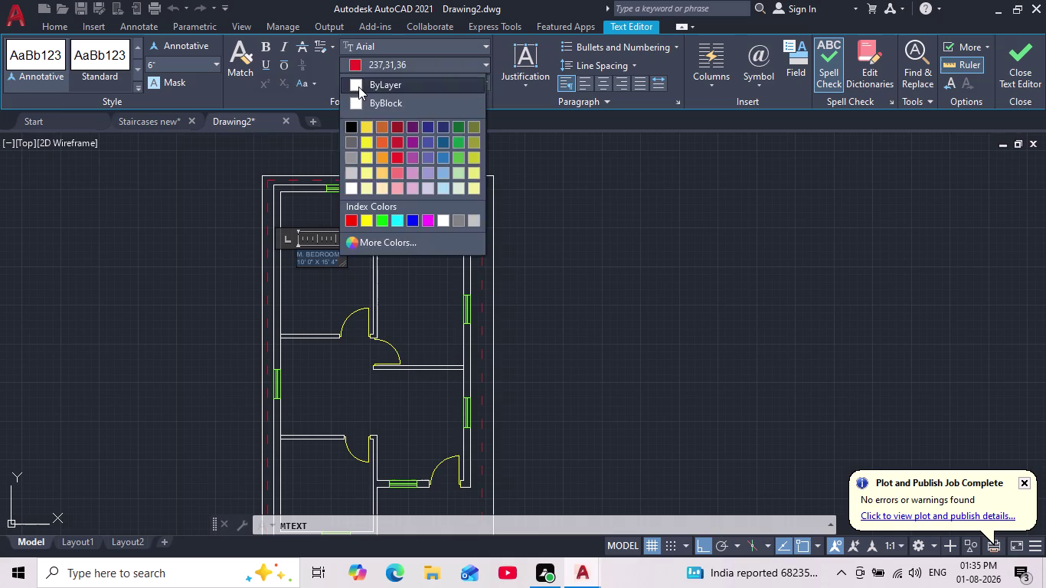
click(269, 50)
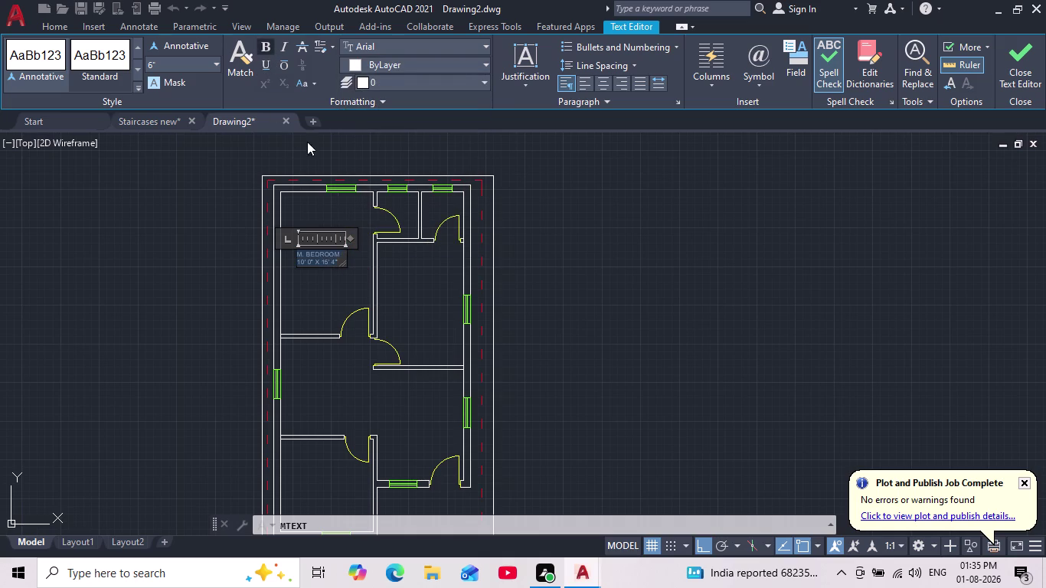
scroll(up, 3)
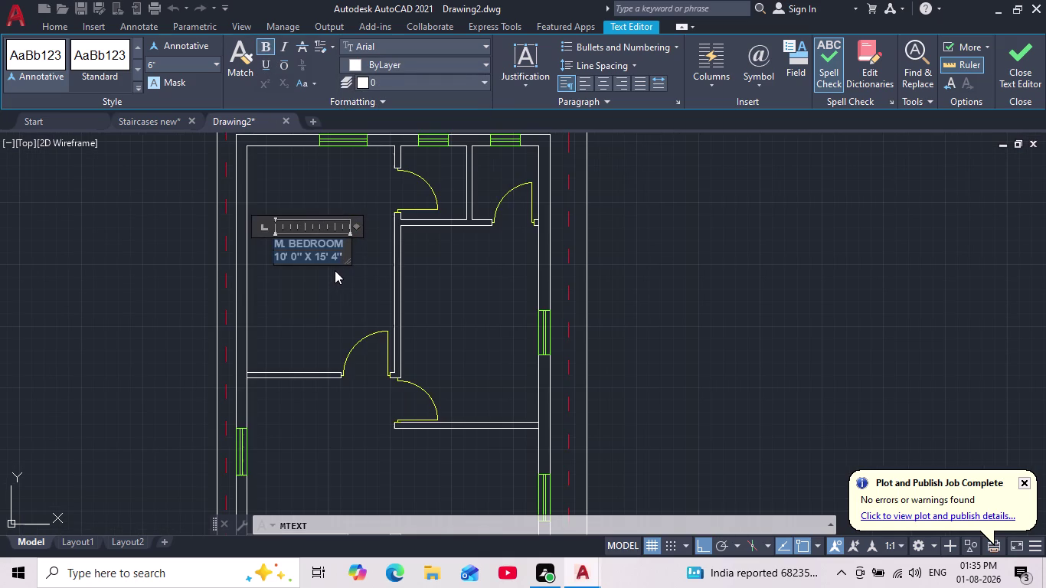
click(335, 271)
scroll(down, 3)
scroll(up, 3)
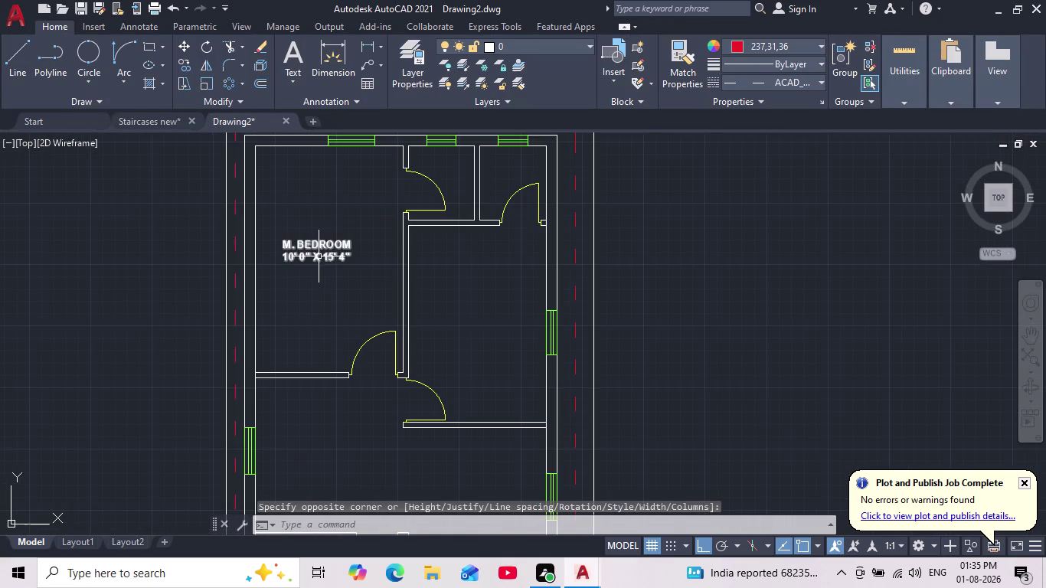
Select the M. BEDROOM label and scale it from a base point inside the room.
scroll(up, 3)
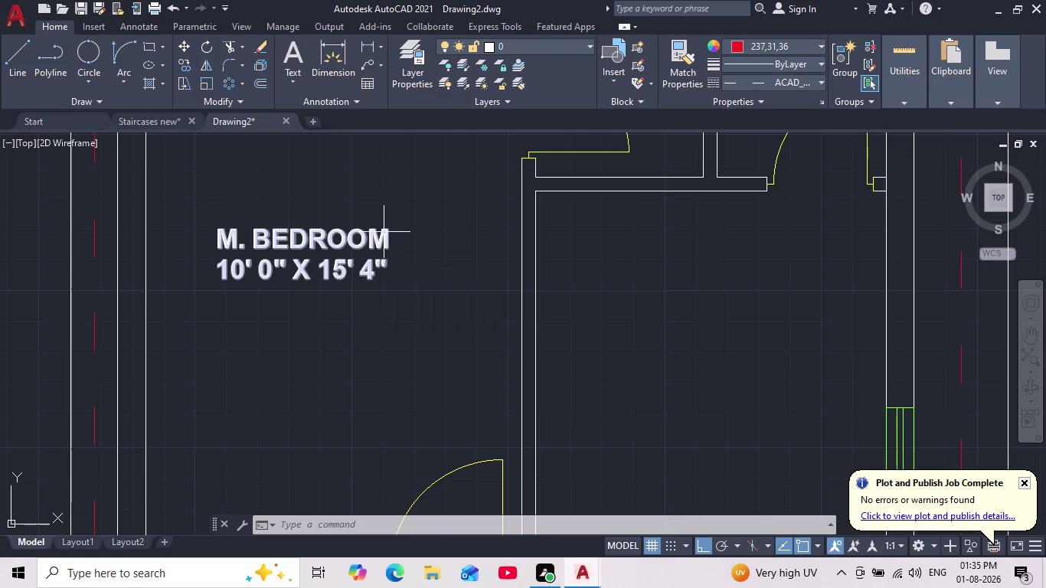
scroll(down, 3)
scroll(down, 3)
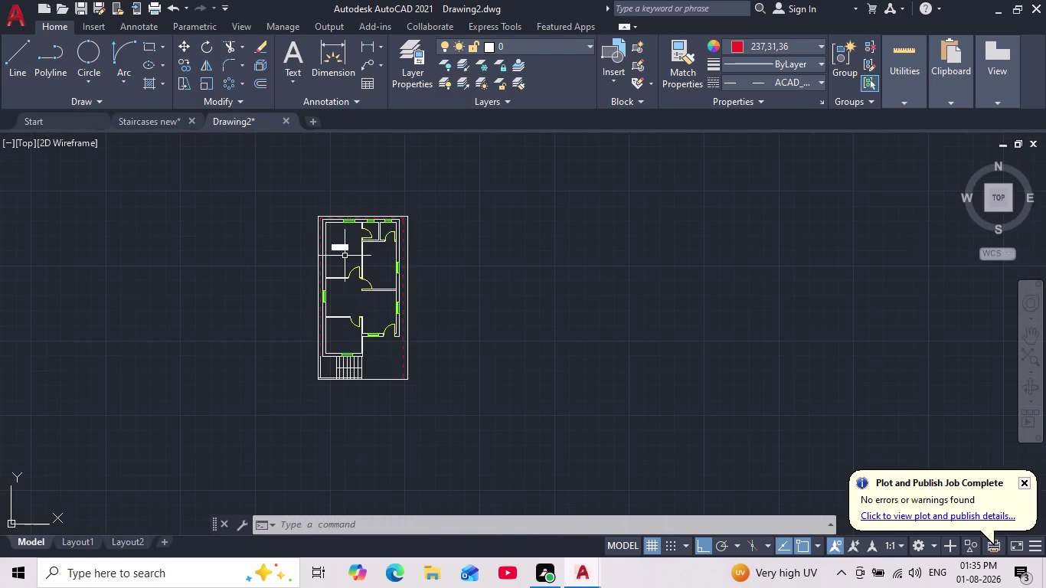
scroll(up, 3)
middle_drag(319, 266, 315, 300)
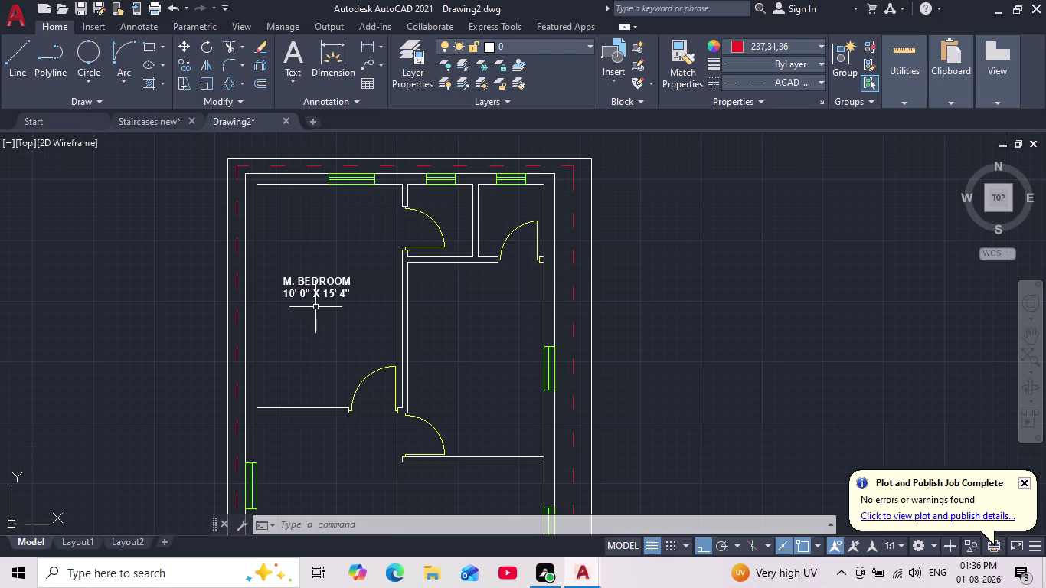
scroll(up, 3)
scroll(down, 3)
click(280, 262)
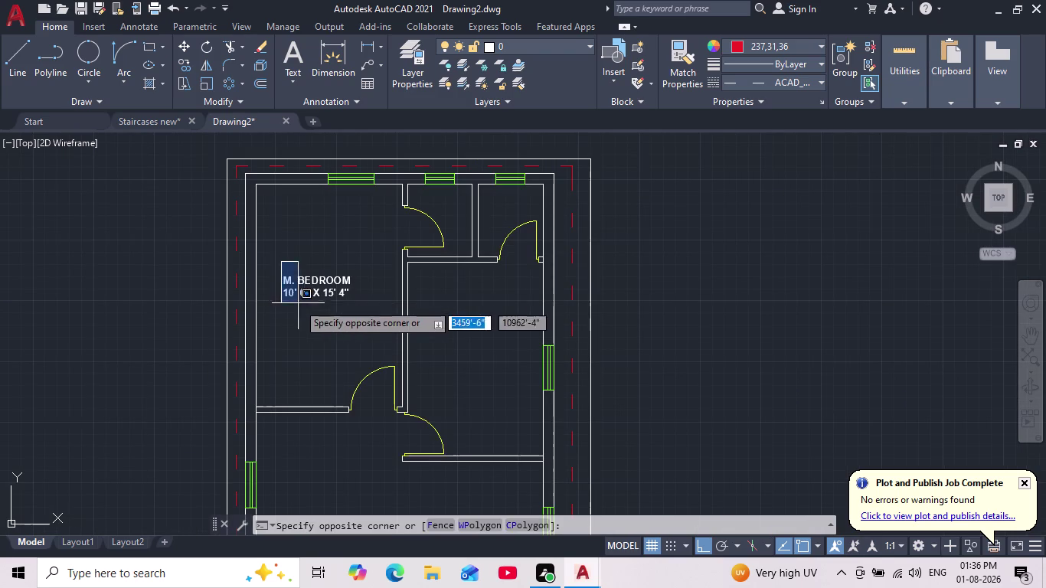
click(359, 308)
click(204, 82)
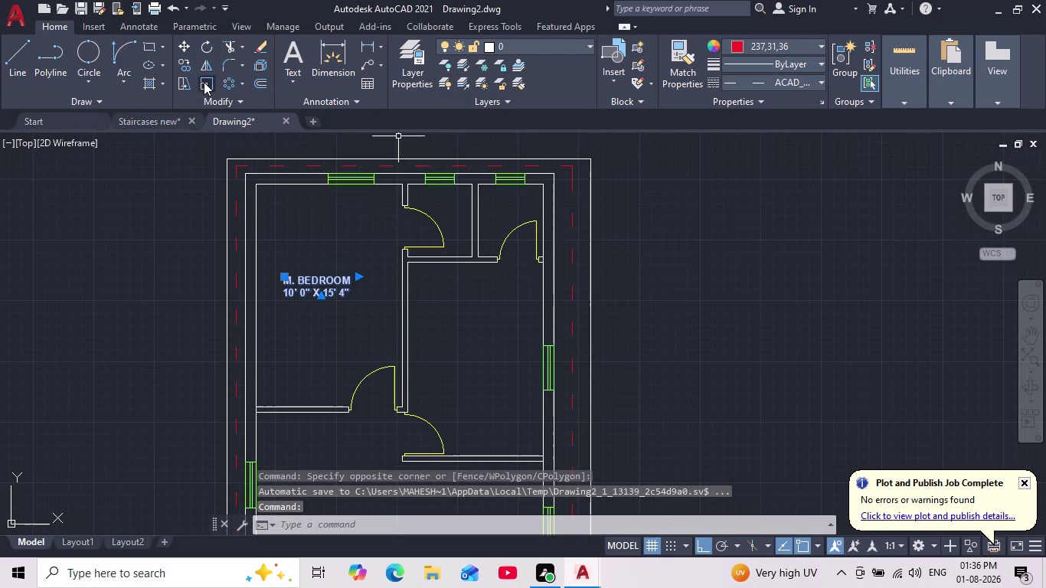
click(281, 275)
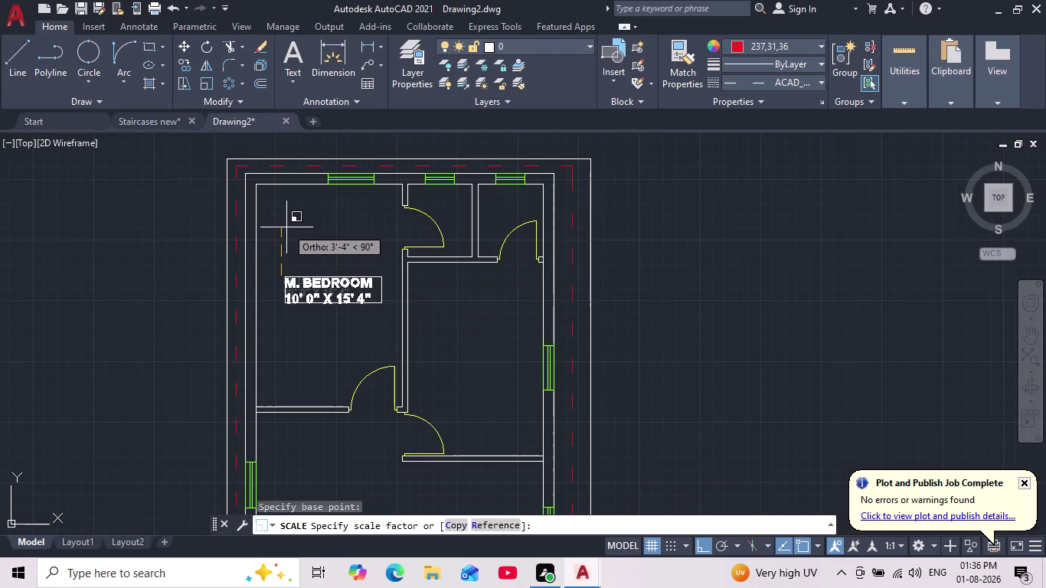
click(292, 228)
Pan and zoom around the plan to review the resized label.
scroll(down, 3)
scroll(up, 3)
middle_drag(363, 279, 365, 312)
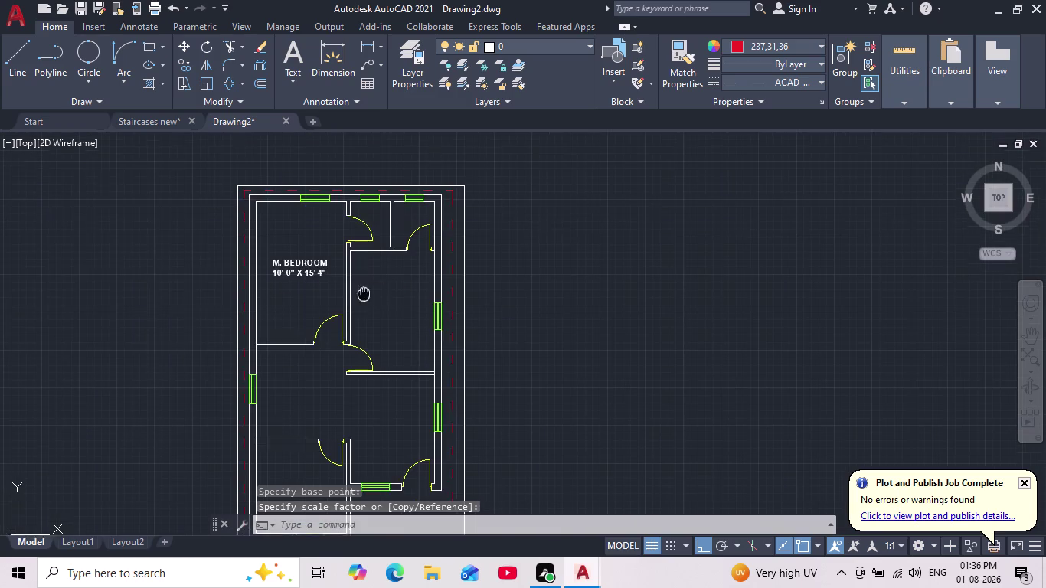
middle_drag(364, 313, 369, 330)
scroll(up, 3)
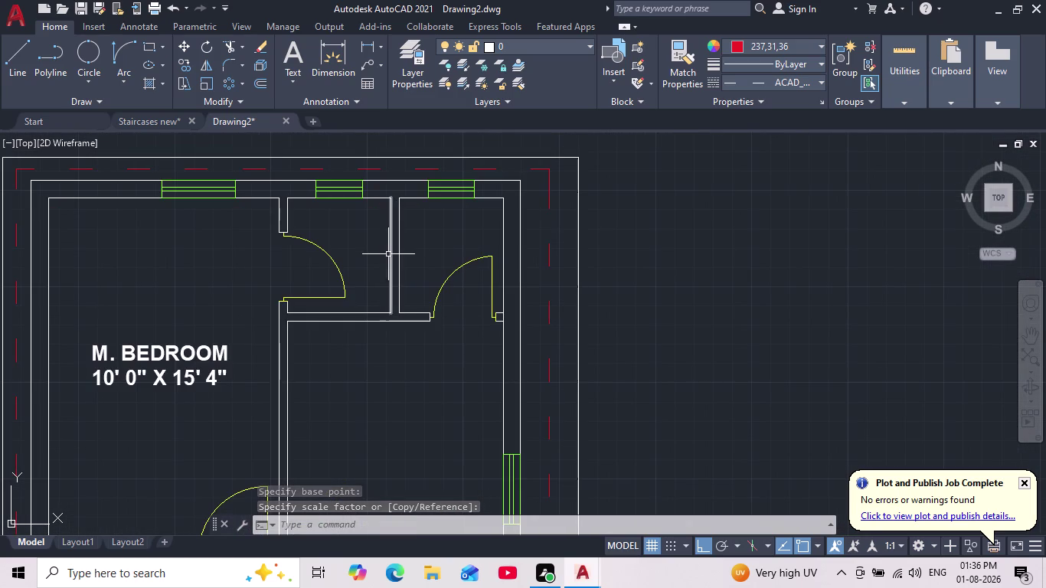
middle_drag(365, 327, 373, 280)
scroll(down, 3)
middle_drag(367, 346, 372, 318)
scroll(down, 3)
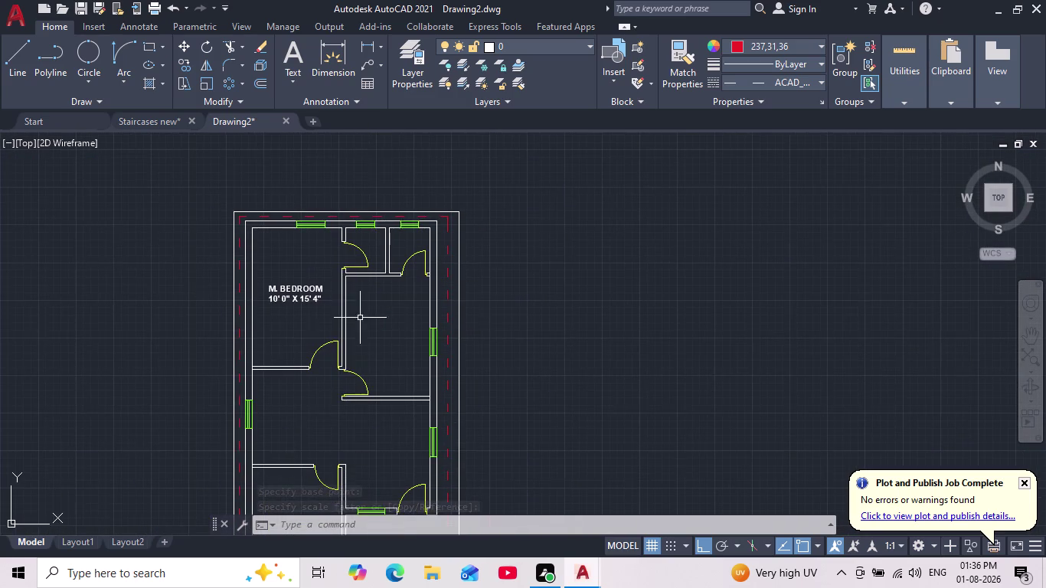
middle_drag(177, 280, 359, 305)
scroll(down, 3)
scroll(up, 3)
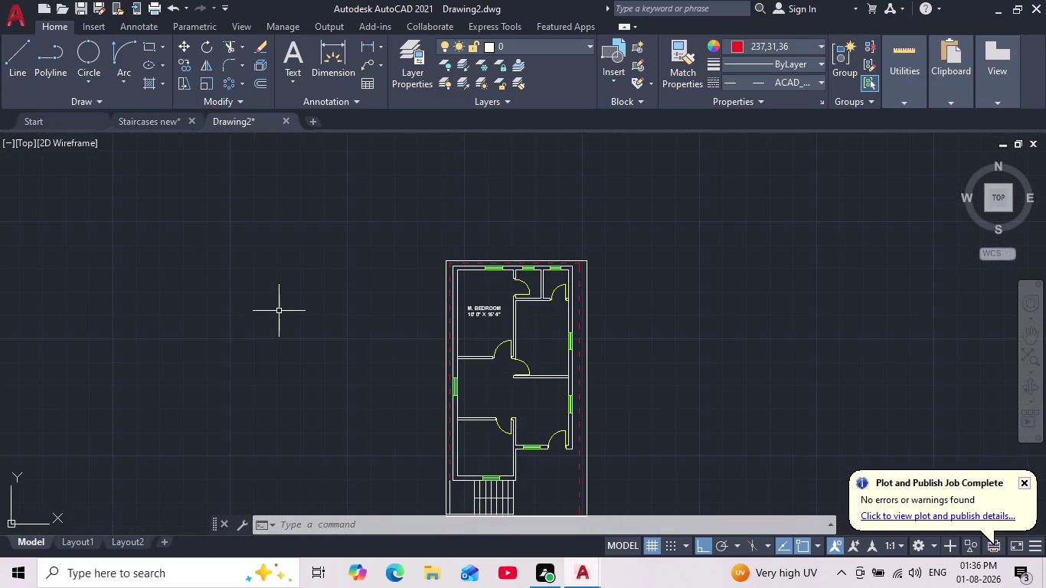
Draw a multiline text box beside the door and set its text height to 6 inches.
text(MT)
key(Return)
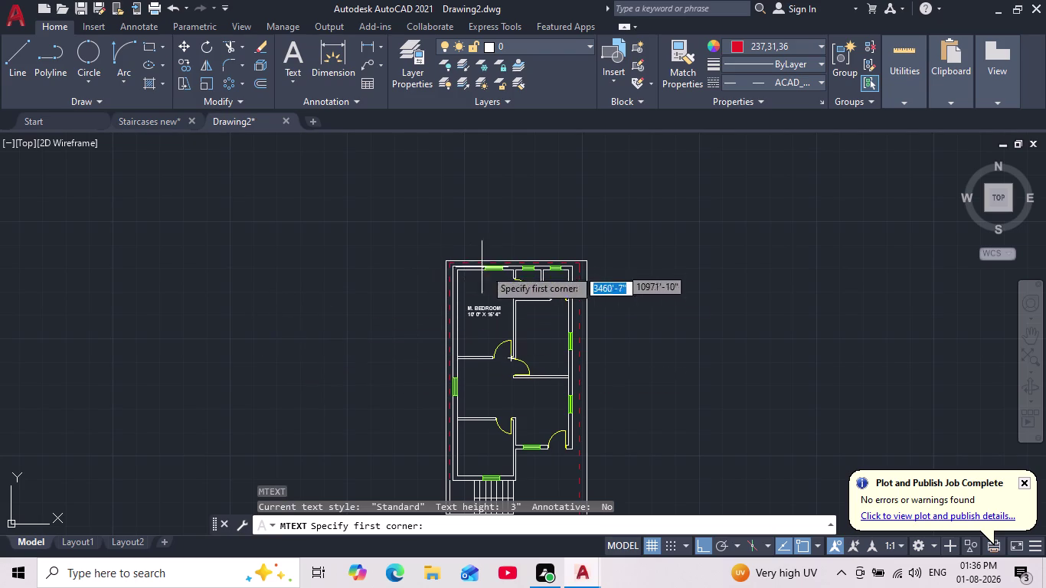
scroll(up, 3)
scroll(up, 3)
scroll(up, 3)
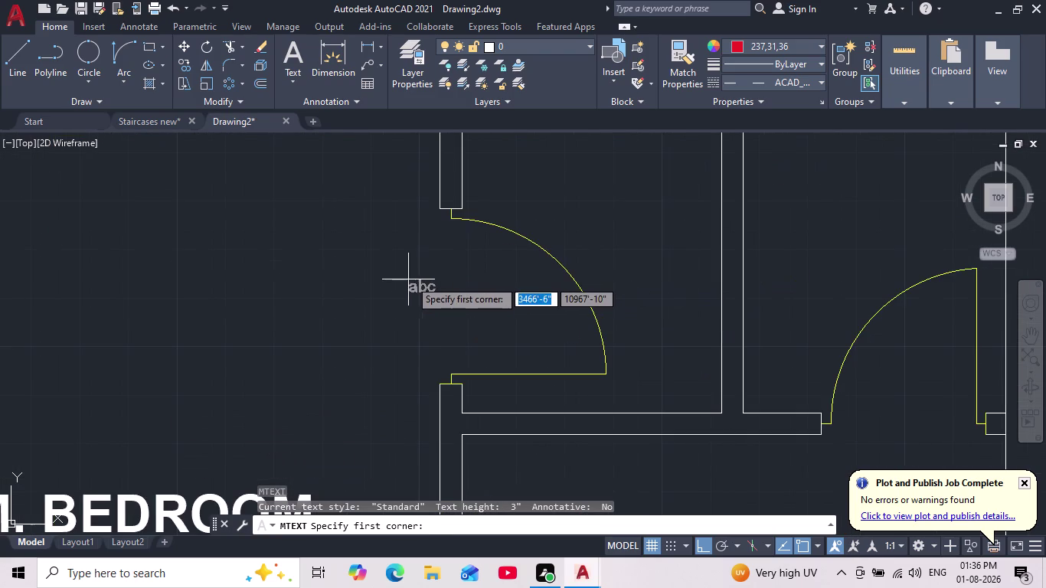
click(415, 279)
click(455, 314)
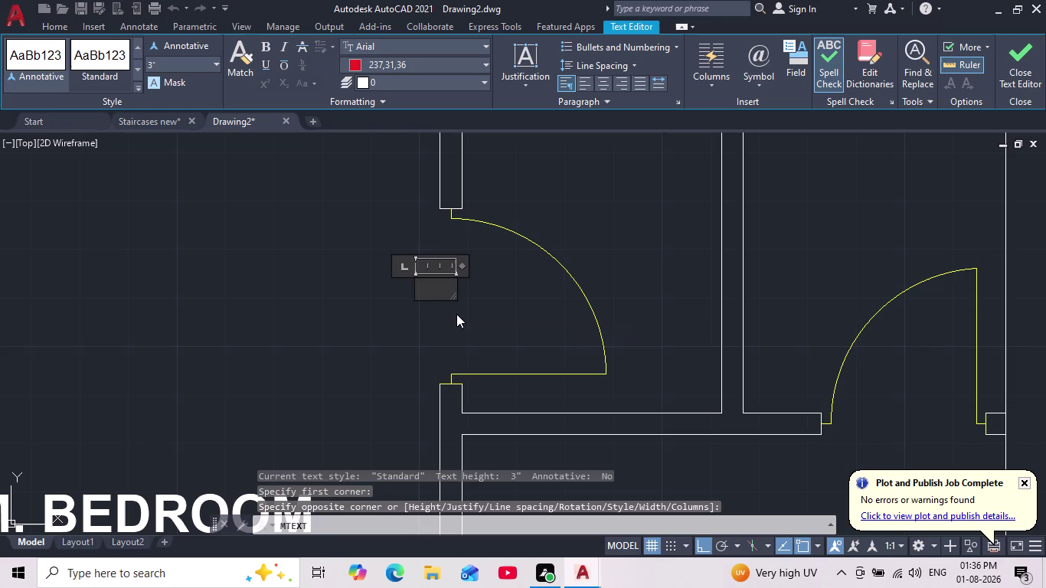
click(176, 61)
key(6)
key(Return)
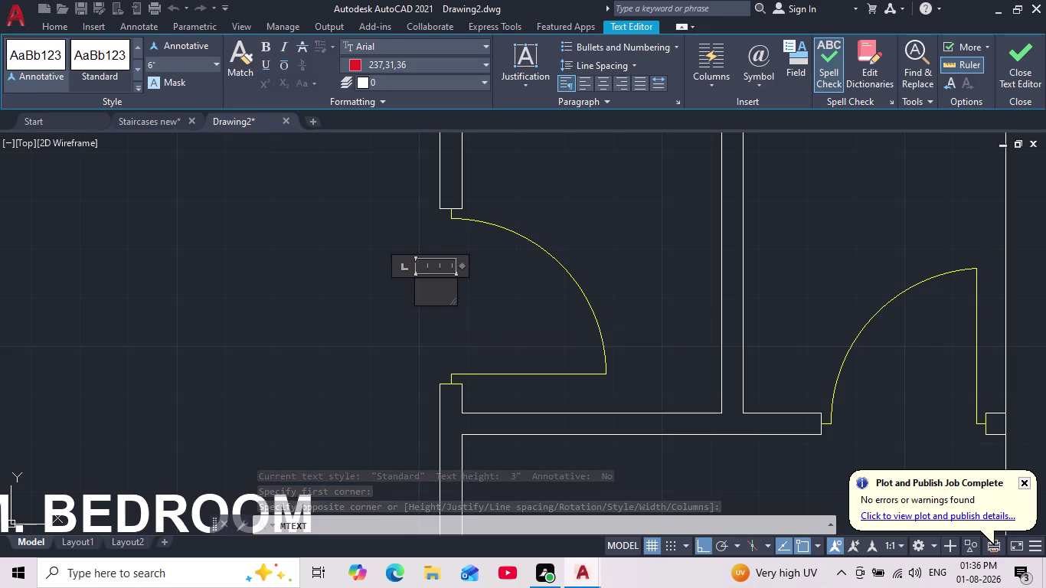
Enter D2, narrow the box to fit, and set the text colour to ByLayer.
text(D2)
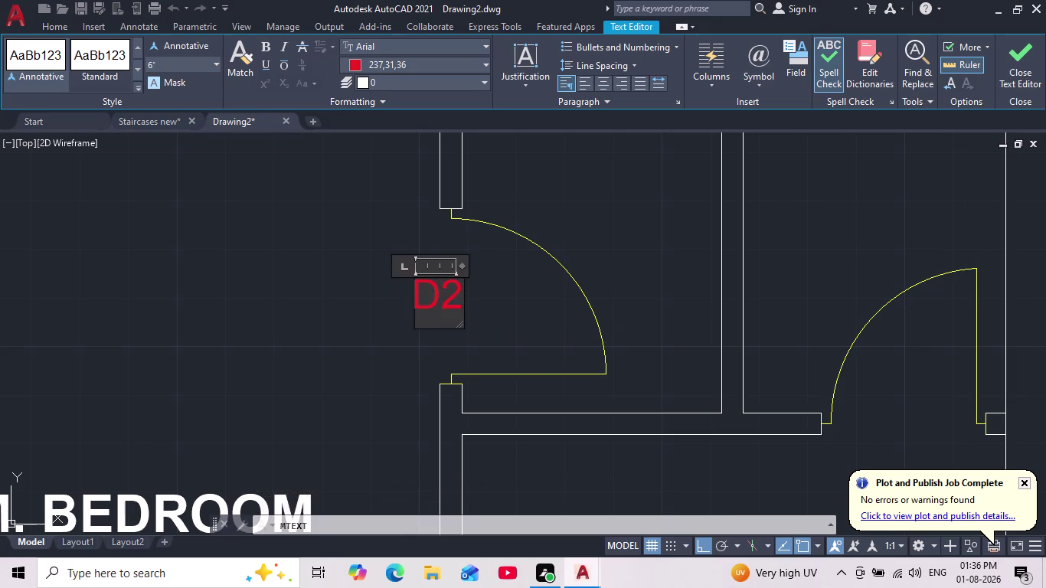
drag(460, 312, 451, 313)
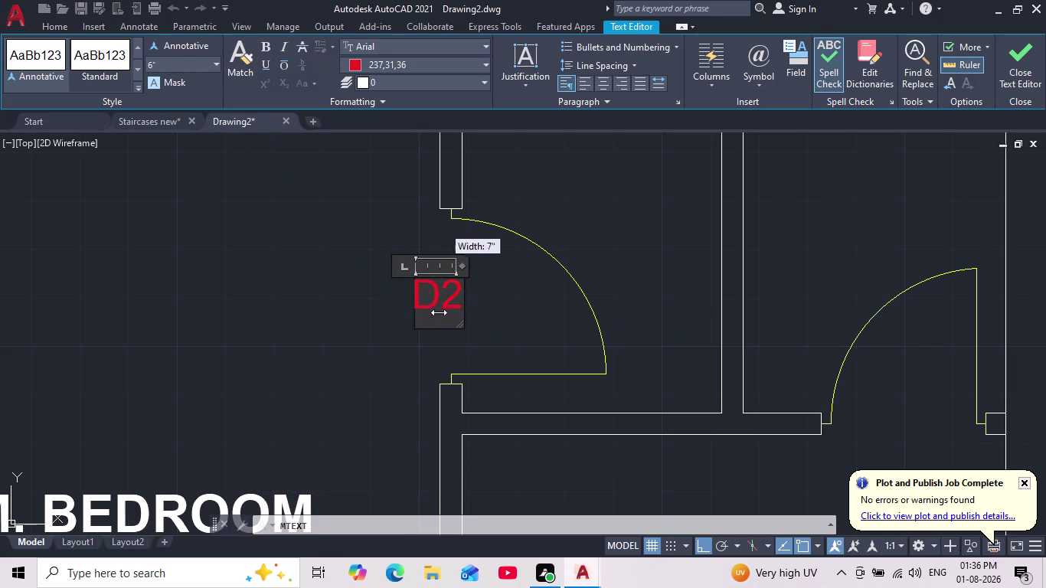
drag(450, 312, 412, 312)
drag(458, 315, 404, 320)
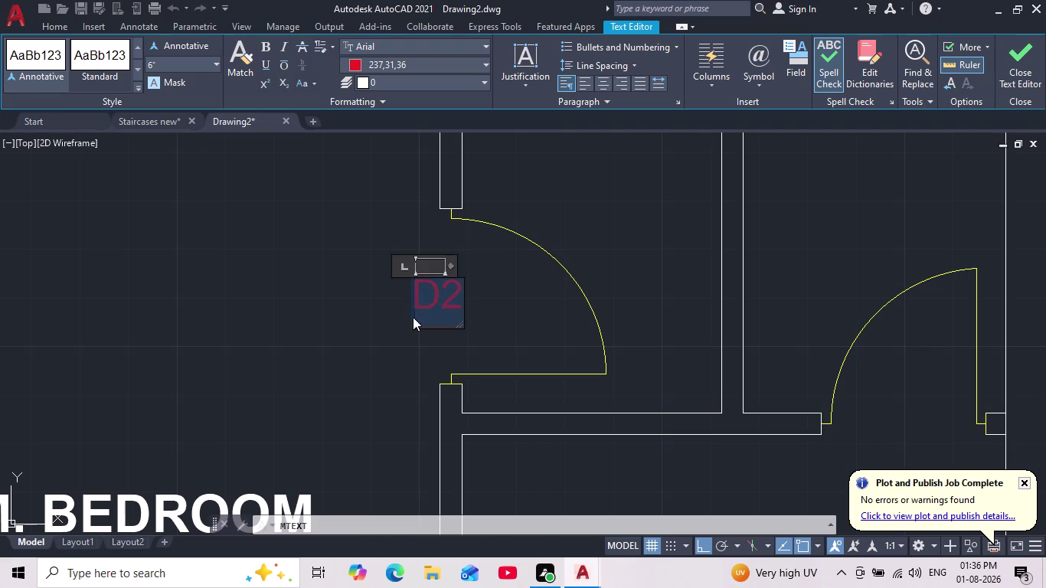
click(356, 58)
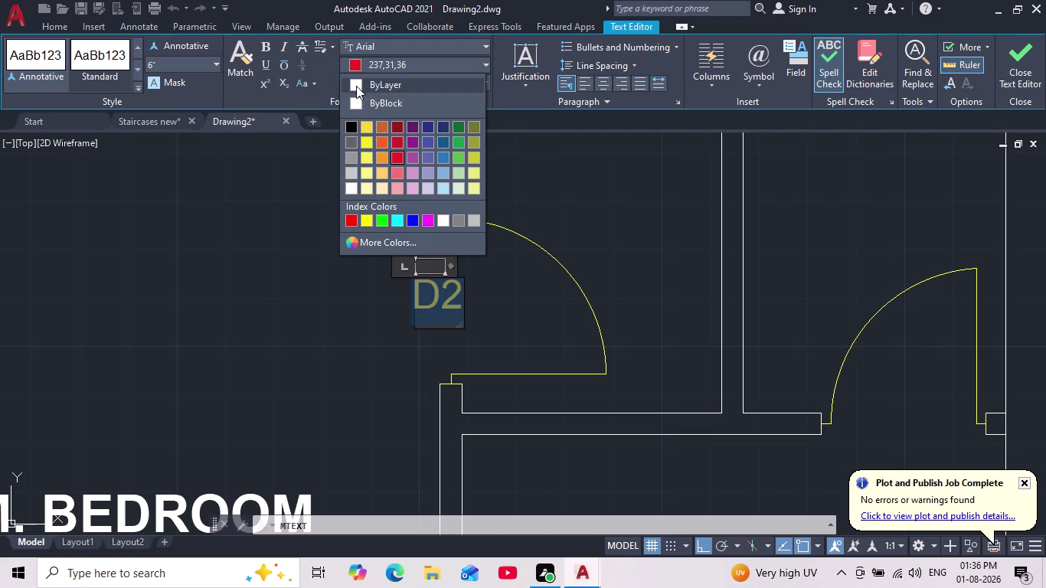
click(356, 86)
click(528, 291)
scroll(down, 3)
scroll(up, 3)
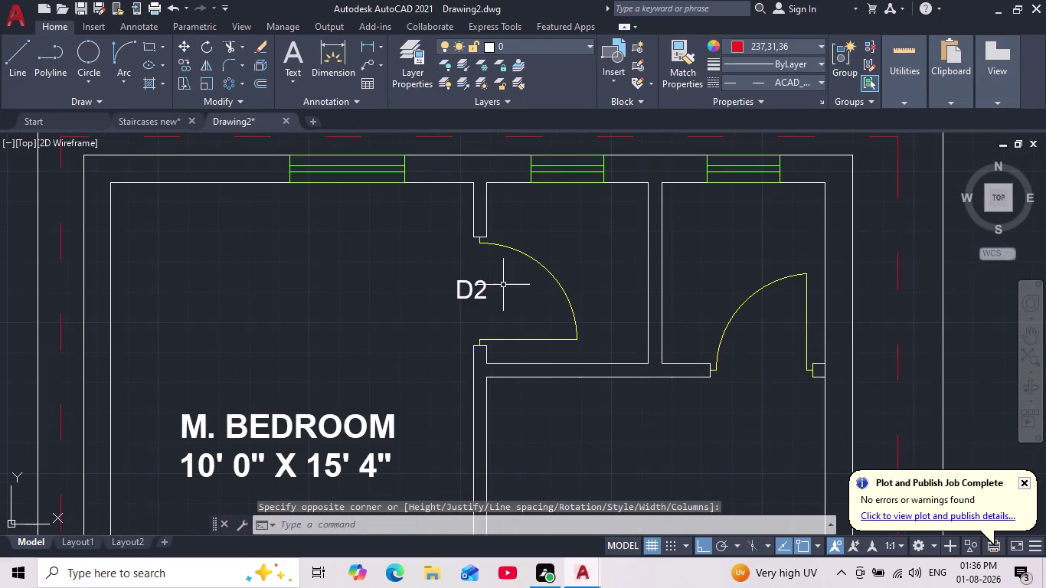
Select the D2 tag, start a copy from a base point, and turn Ortho off.
click(501, 272)
click(424, 308)
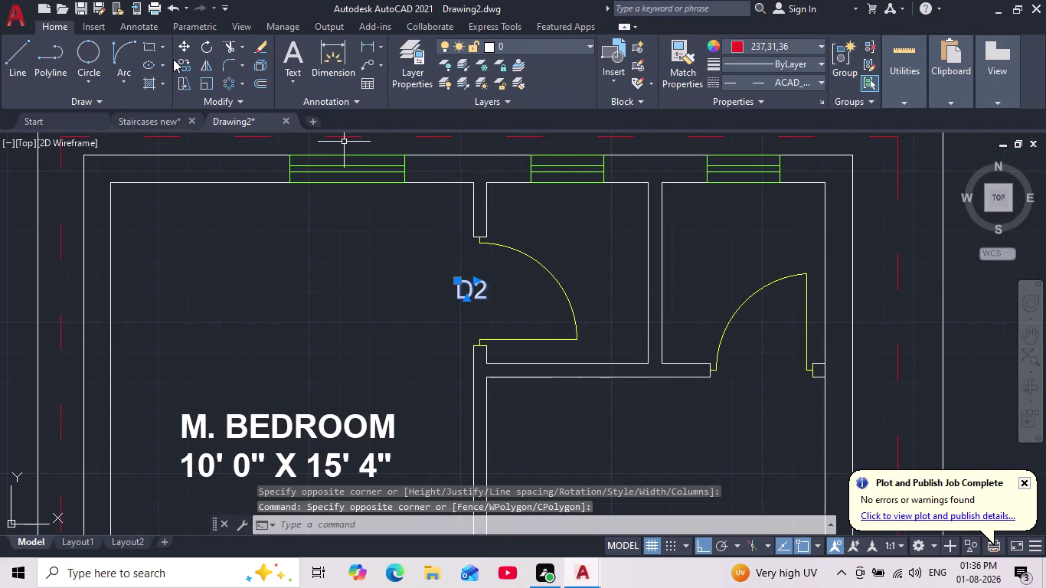
click(181, 61)
click(462, 294)
scroll(down, 3)
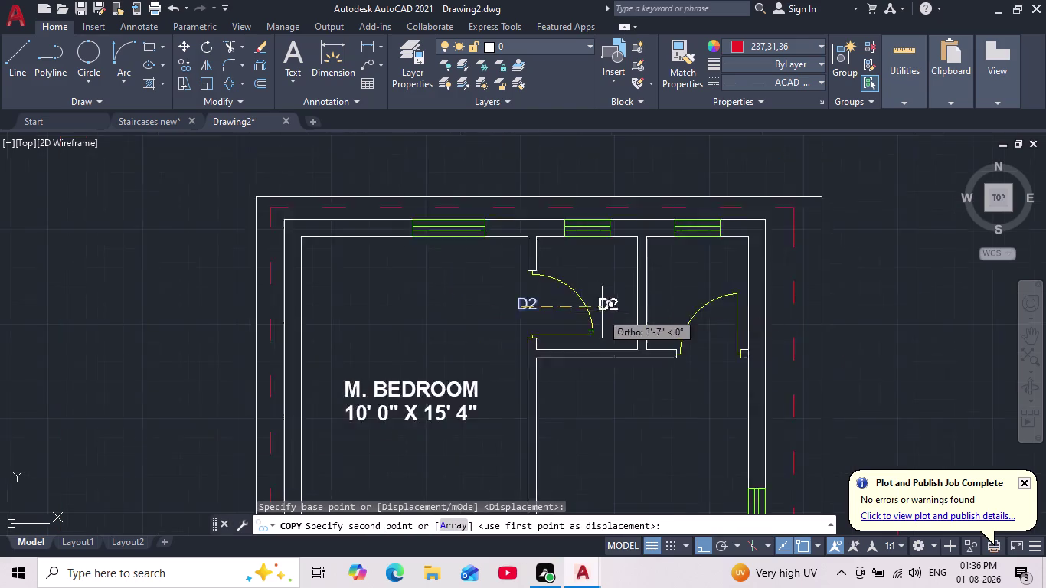
scroll(down, 3)
click(705, 539)
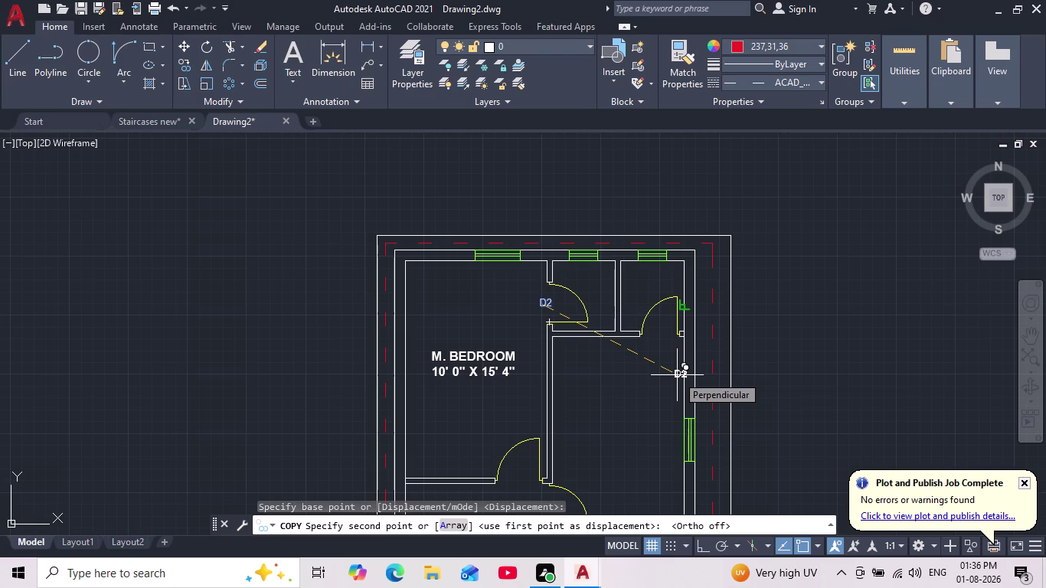
Place D2 copies beside the upper-right door and the lower room's door.
scroll(up, 3)
click(654, 334)
scroll(down, 3)
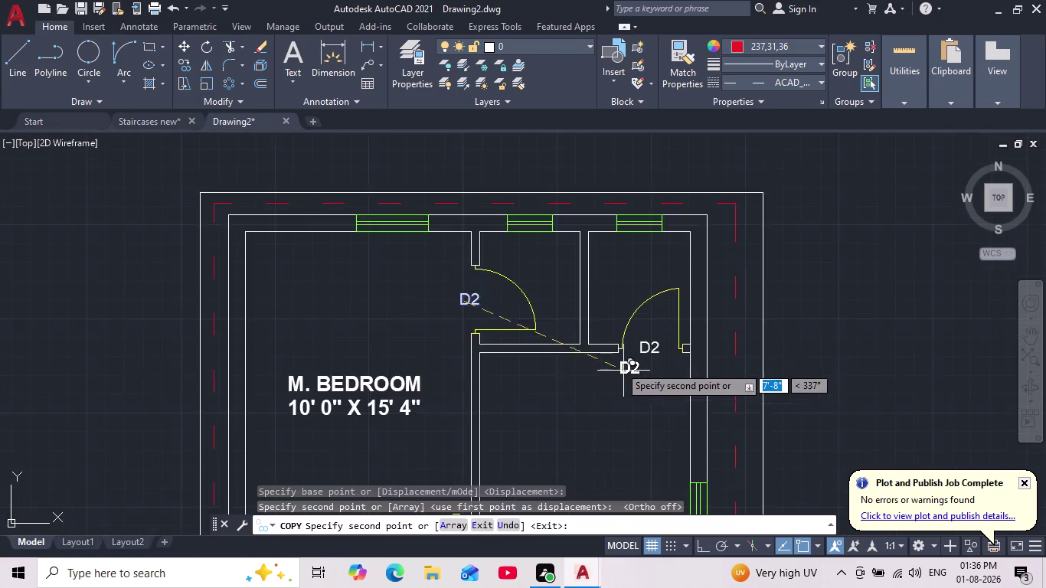
scroll(down, 3)
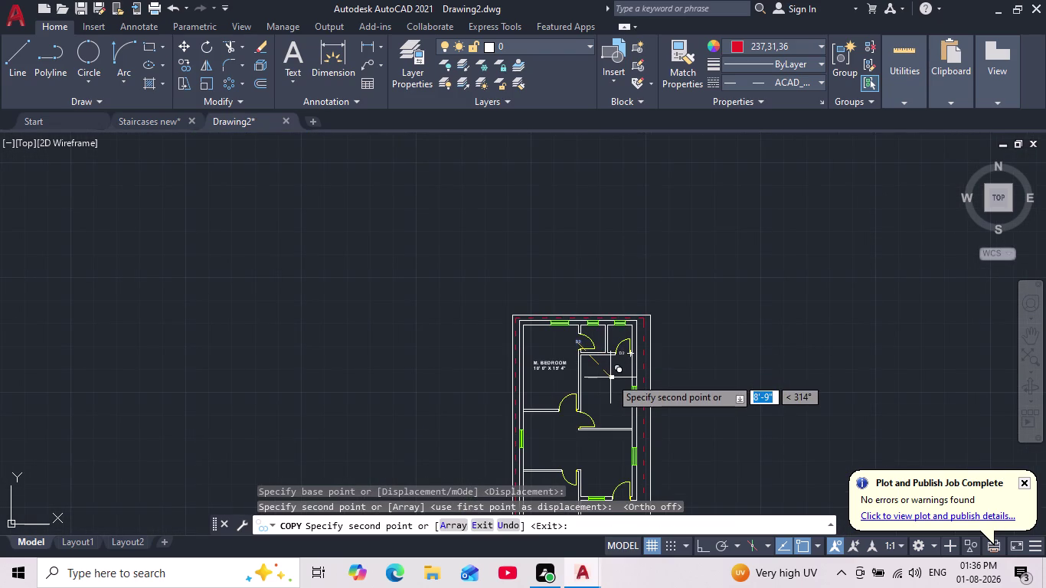
middle_drag(548, 421, 544, 381)
scroll(up, 3)
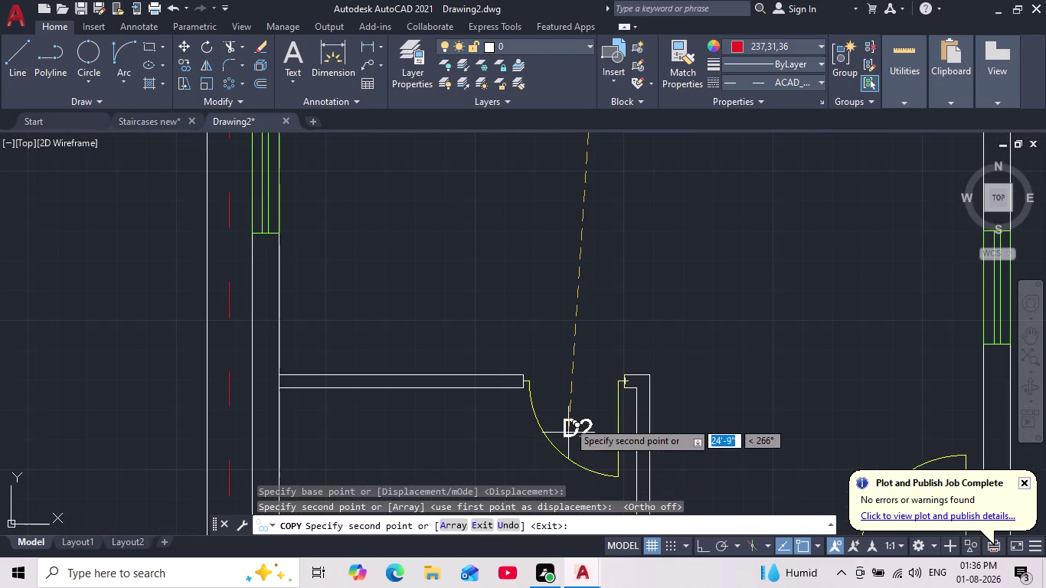
click(564, 385)
scroll(down, 3)
middle_drag(617, 332, 614, 327)
scroll(down, 3)
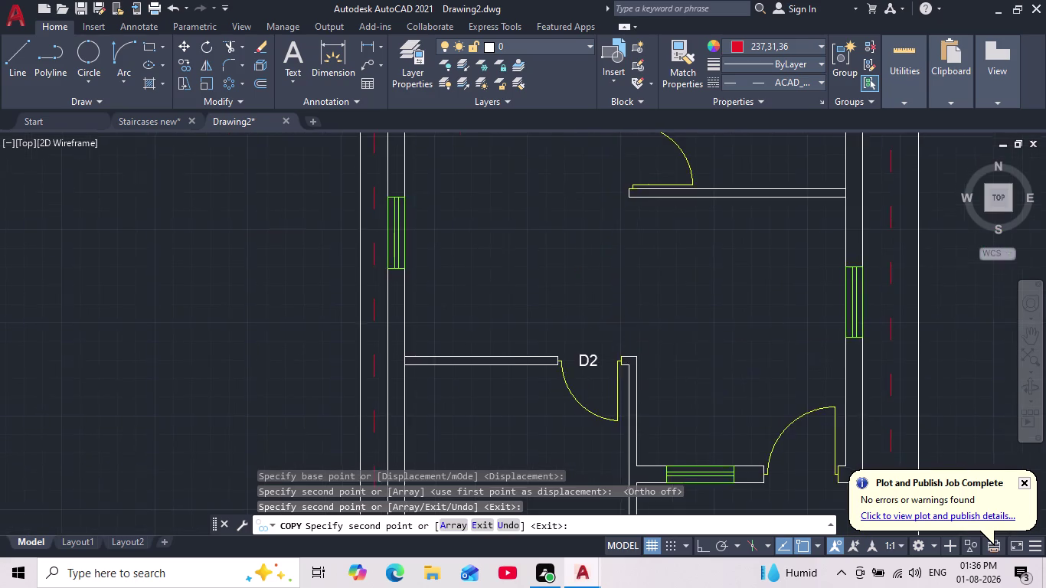
middle_drag(614, 328, 612, 325)
scroll(down, 3)
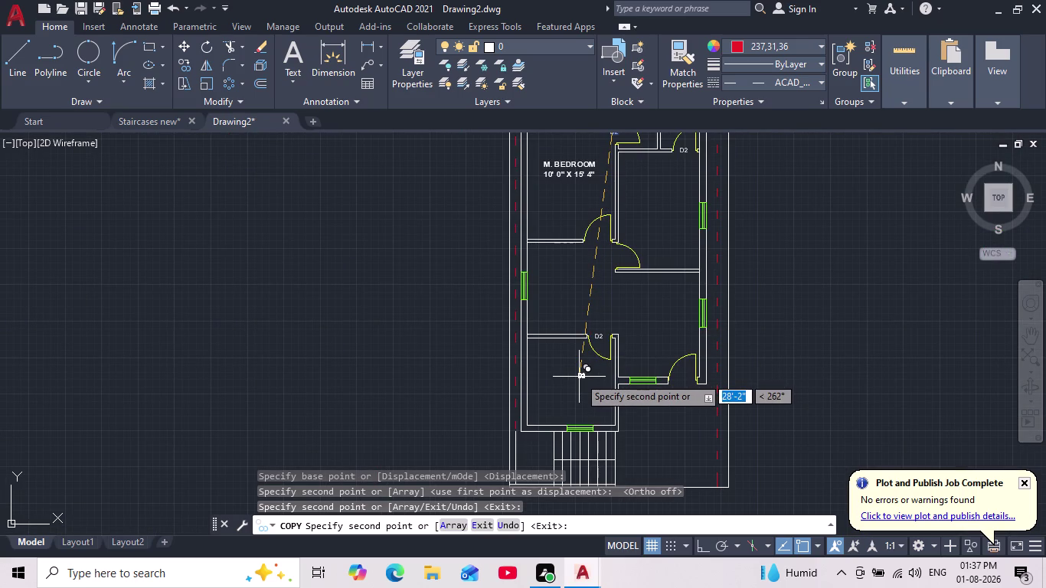
key(Escape)
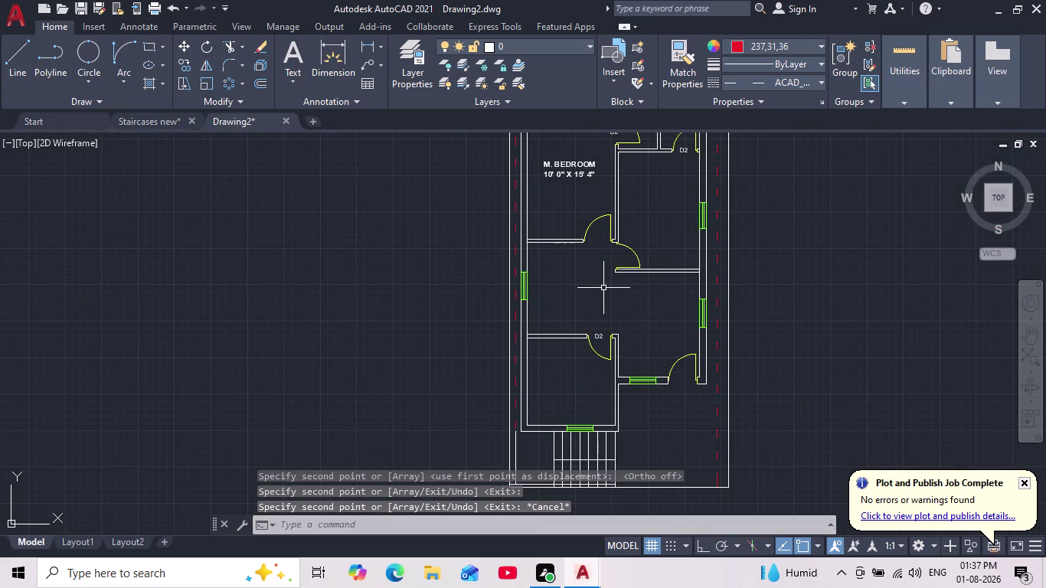
Pan back up the plan and select the lower D2 tag.
middle_drag(618, 203, 605, 295)
scroll(up, 3)
scroll(down, 3)
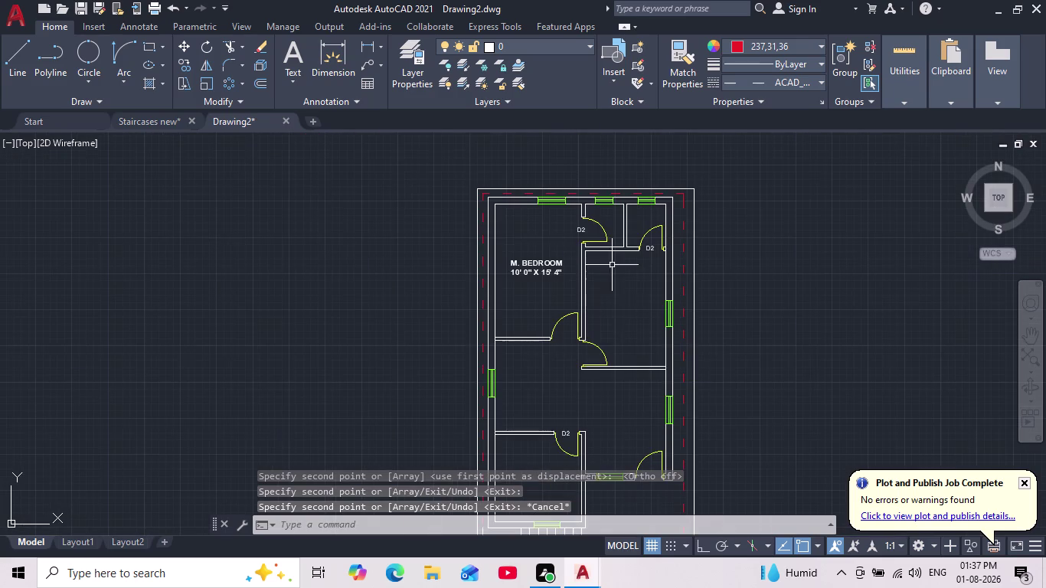
scroll(up, 3)
scroll(down, 3)
middle_drag(558, 313, 553, 280)
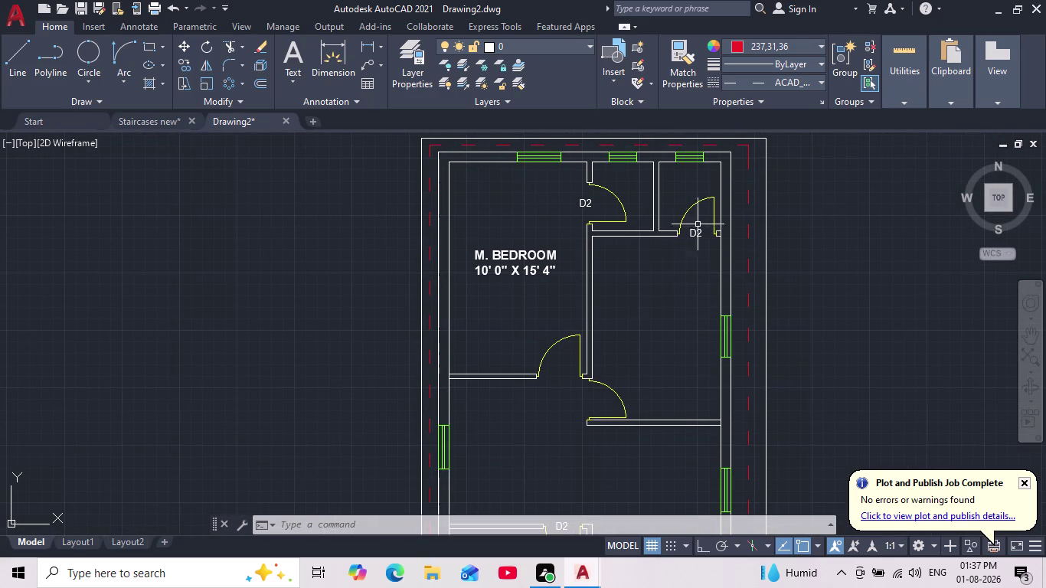
scroll(up, 3)
scroll(down, 3)
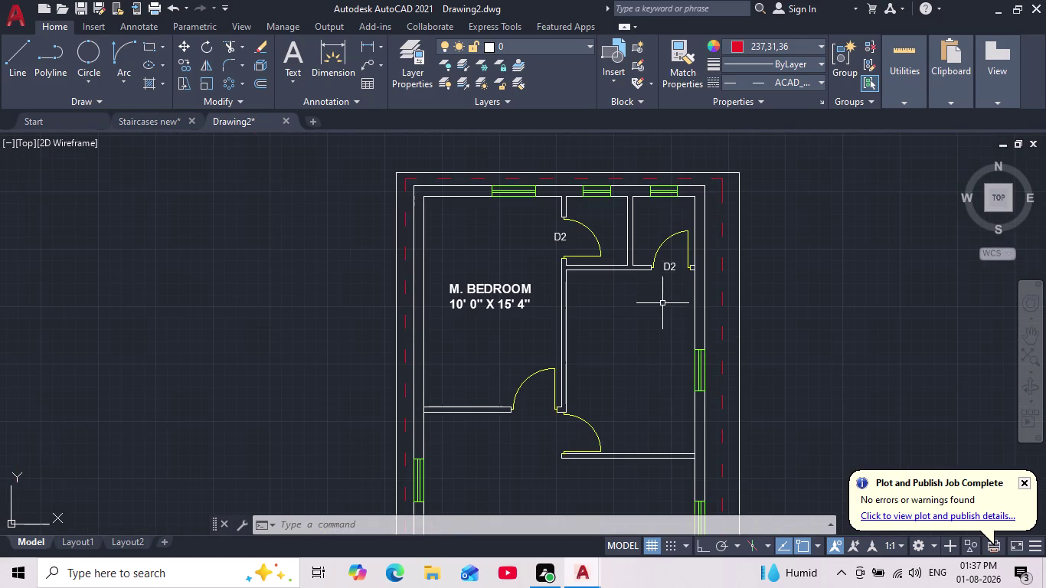
middle_drag(618, 352, 616, 304)
scroll(down, 3)
scroll(up, 3)
click(578, 398)
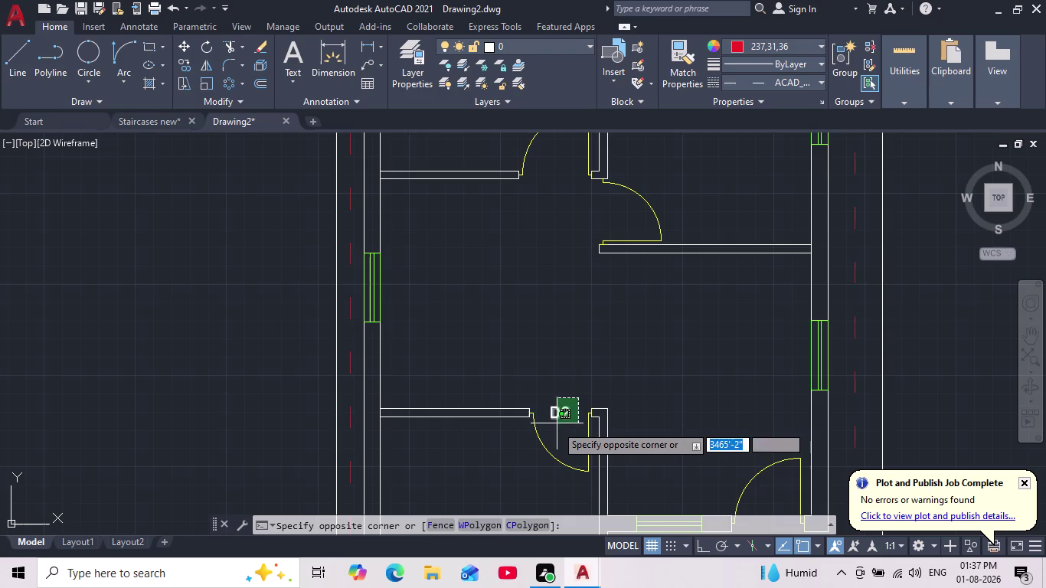
click(544, 427)
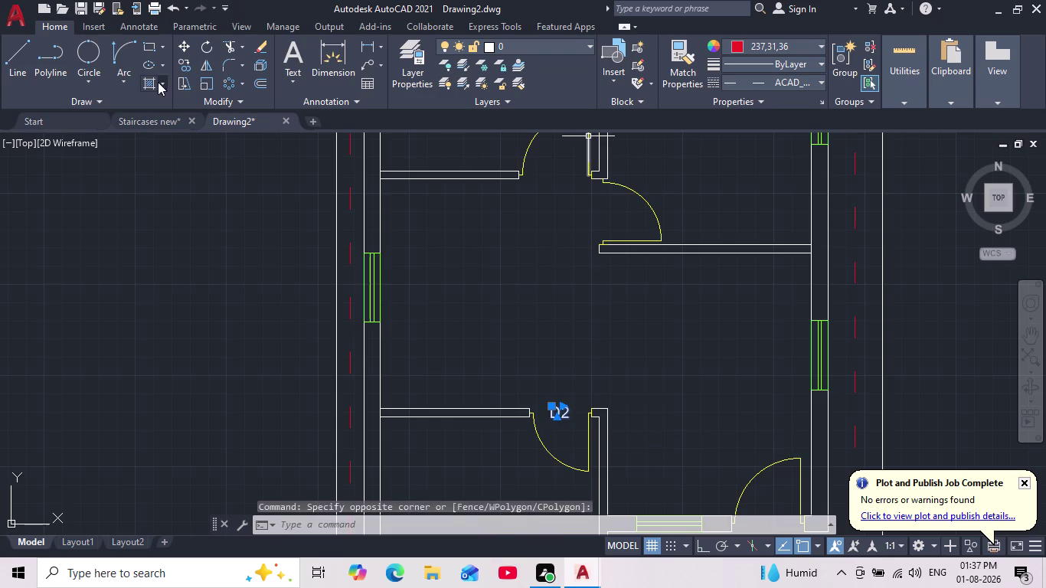
Copy the D2 tag to the door below M. BEDROOM and open the copy for editing.
click(186, 66)
click(558, 411)
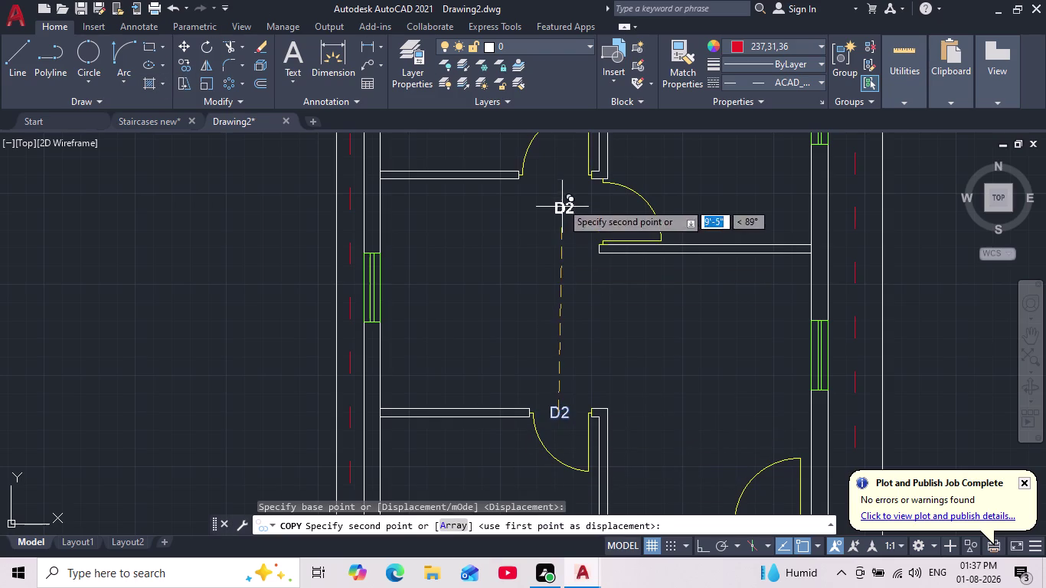
middle_drag(562, 189, 504, 364)
click(494, 346)
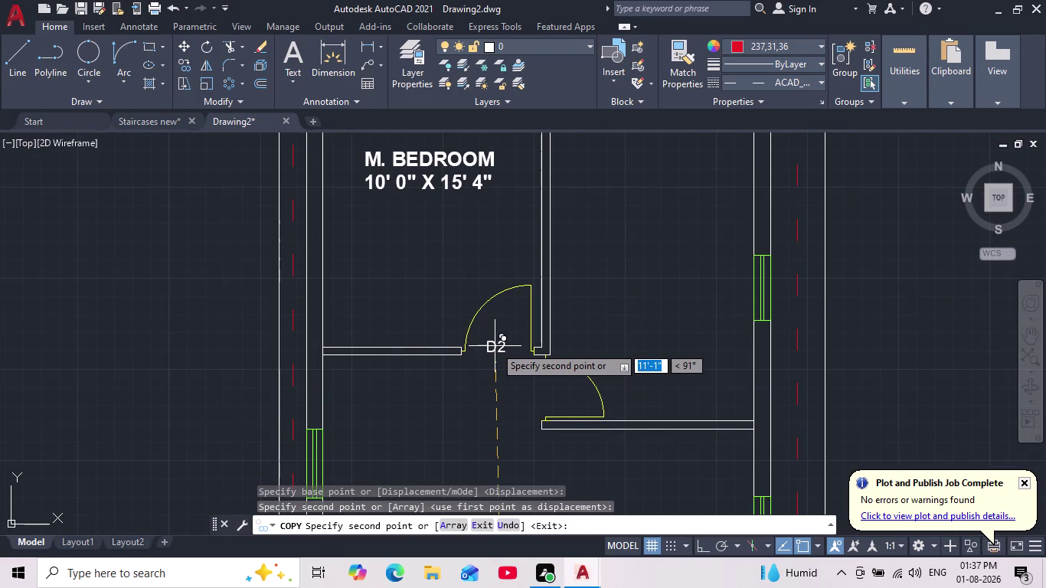
key(Escape)
scroll(up, 3)
triple_click(498, 344)
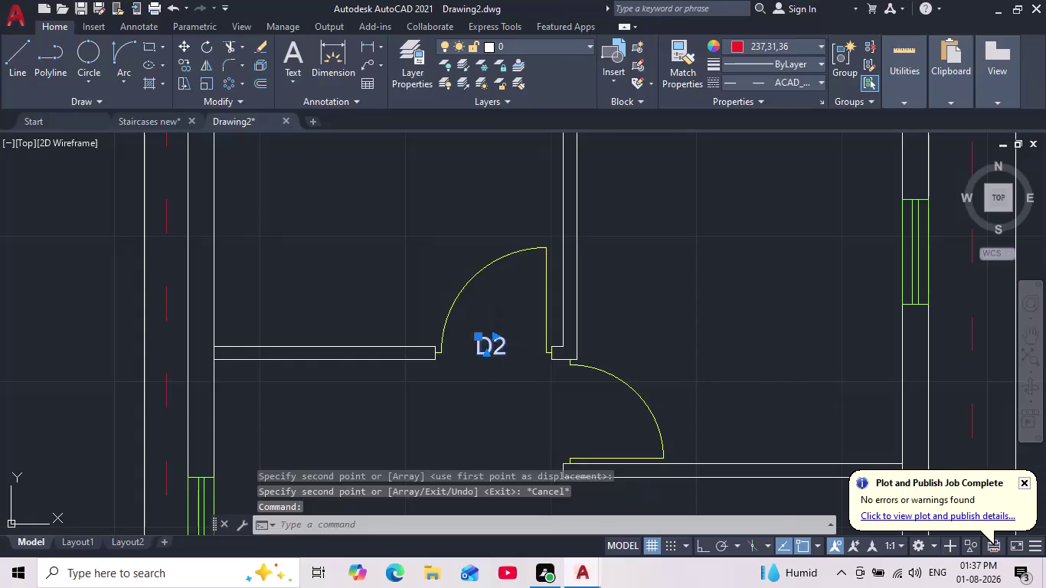
click(502, 357)
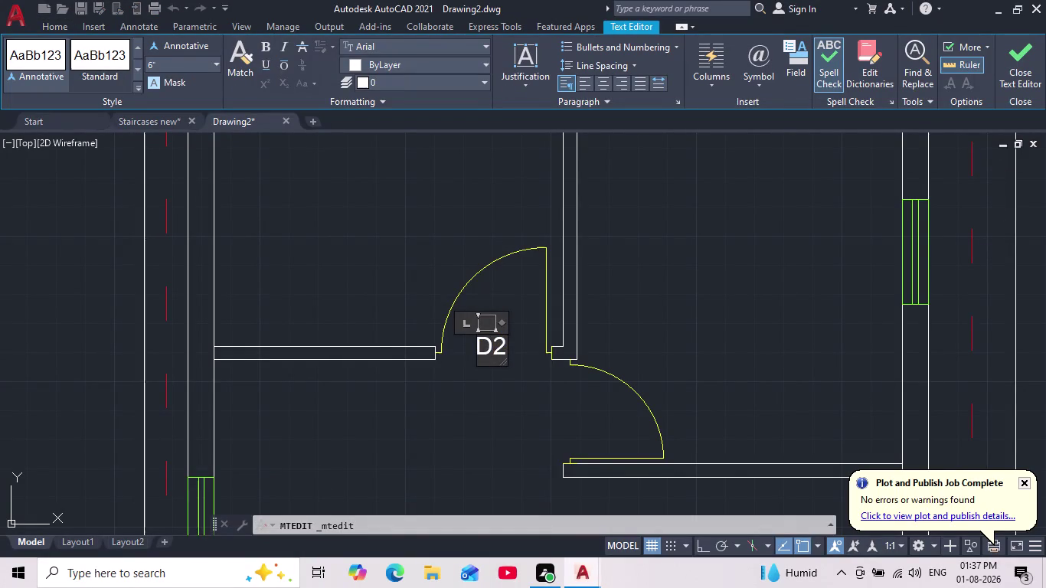
Change the tag text from D2 to D1, close the editor, and select the D1 tag.
key(BackSpace)
key(1)
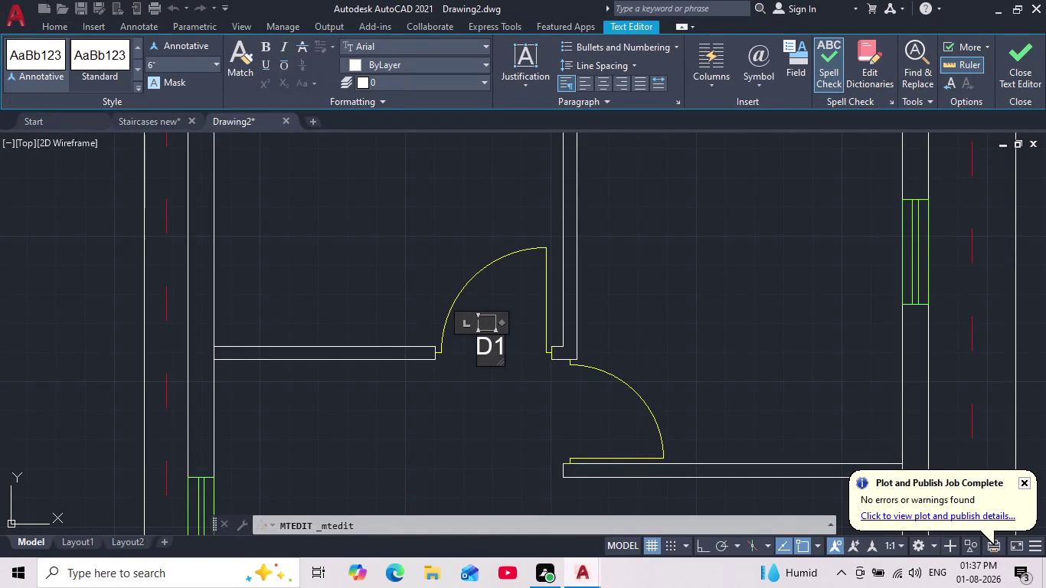
click(485, 403)
drag(529, 324, 521, 327)
click(456, 392)
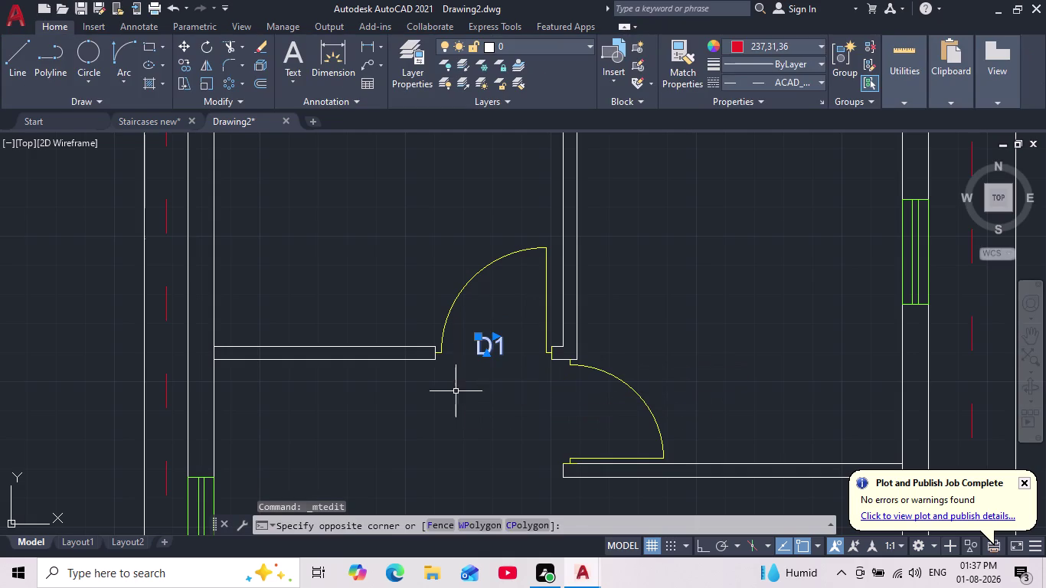
Copy the D1 tag beside two neighbouring matching doors.
click(184, 63)
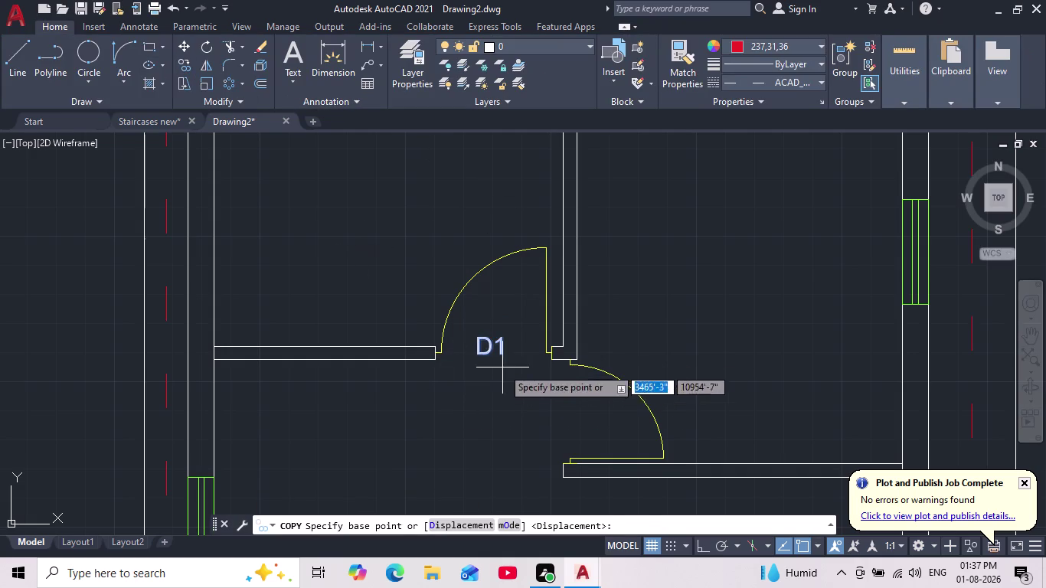
click(491, 352)
click(567, 426)
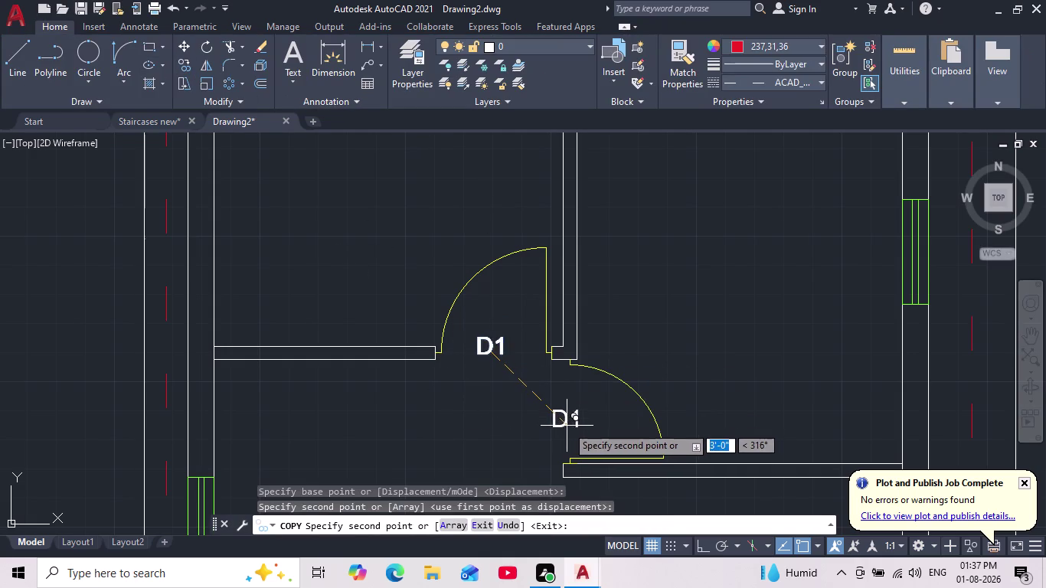
middle_drag(561, 423, 520, 303)
scroll(down, 3)
middle_drag(590, 442, 575, 369)
scroll(up, 3)
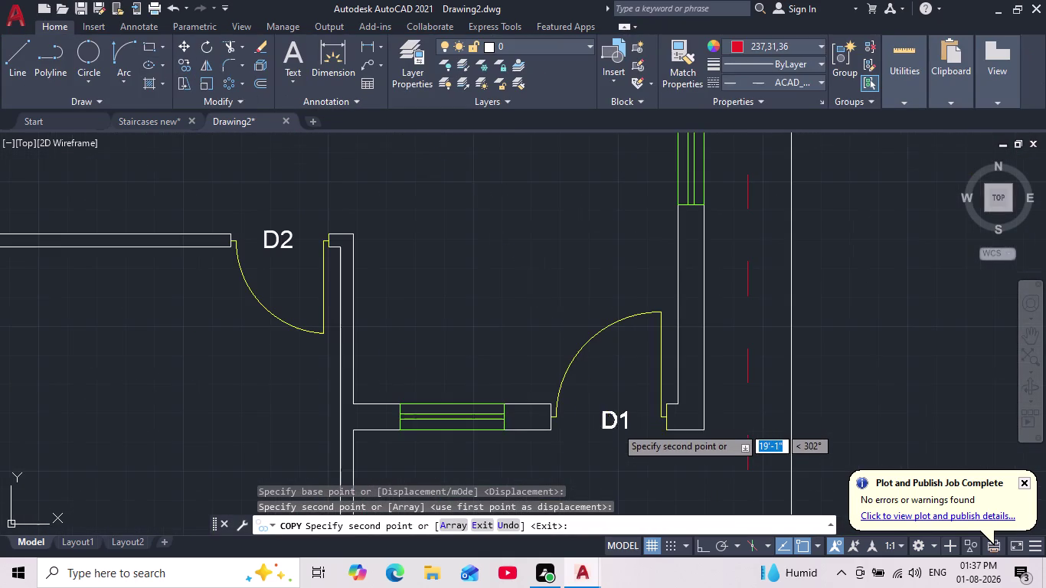
click(611, 422)
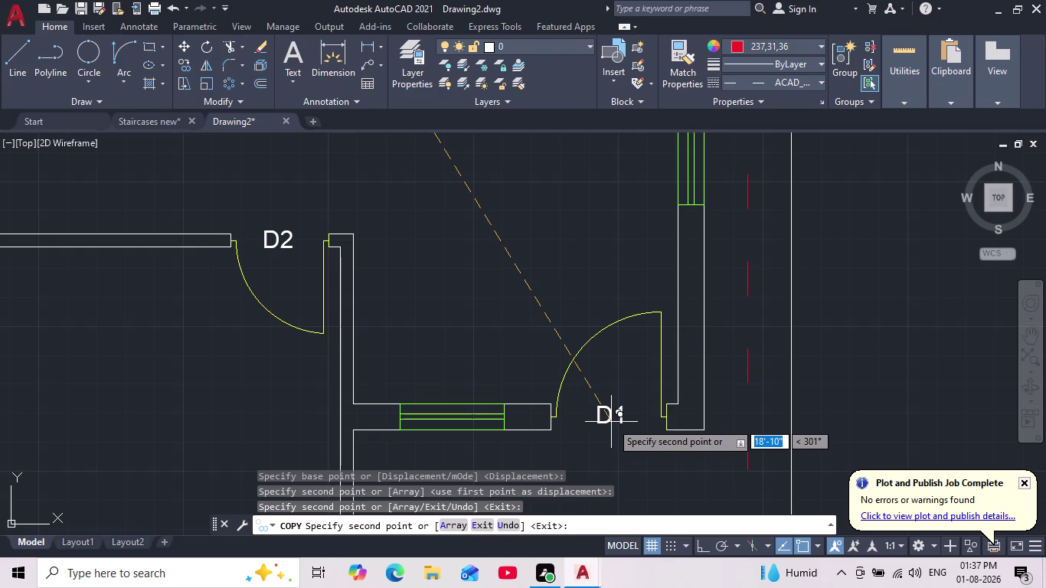
key(Escape)
Pan and zoom across the plan to bring the upper rooms into view.
scroll(down, 3)
scroll(down, 3)
middle_drag(616, 340, 539, 388)
scroll(up, 3)
middle_click(516, 369)
scroll(up, 3)
scroll(down, 3)
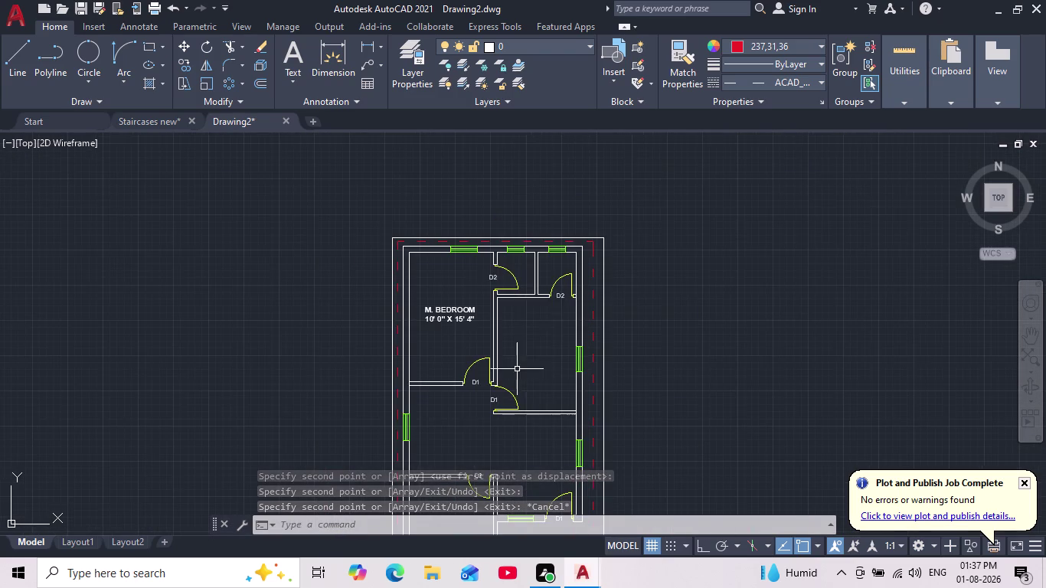
middle_drag(537, 287, 532, 342)
Draw an MText box inside the left toilet with 6-inch text height.
key(m)
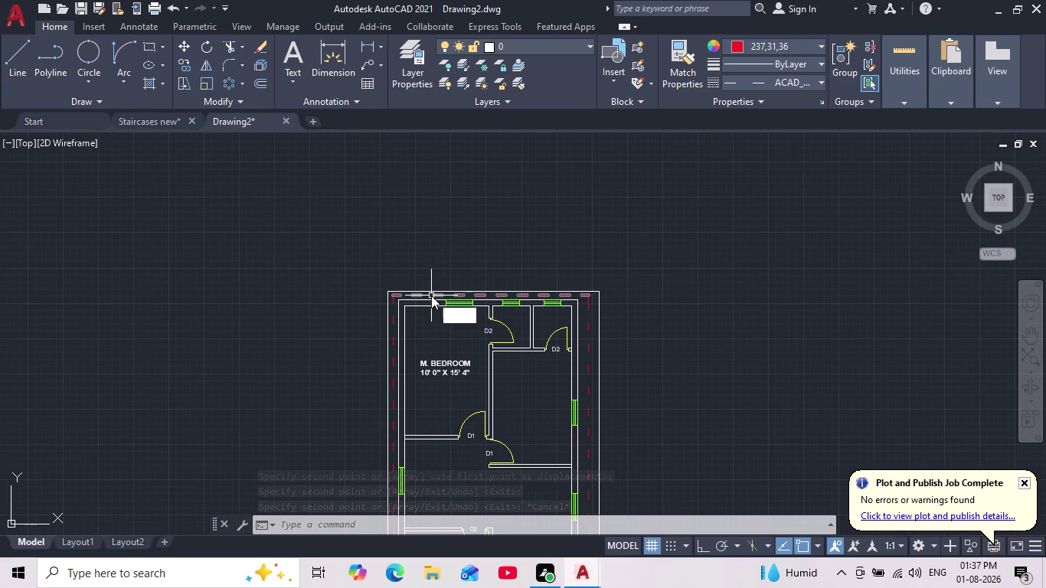
key(t)
key(Return)
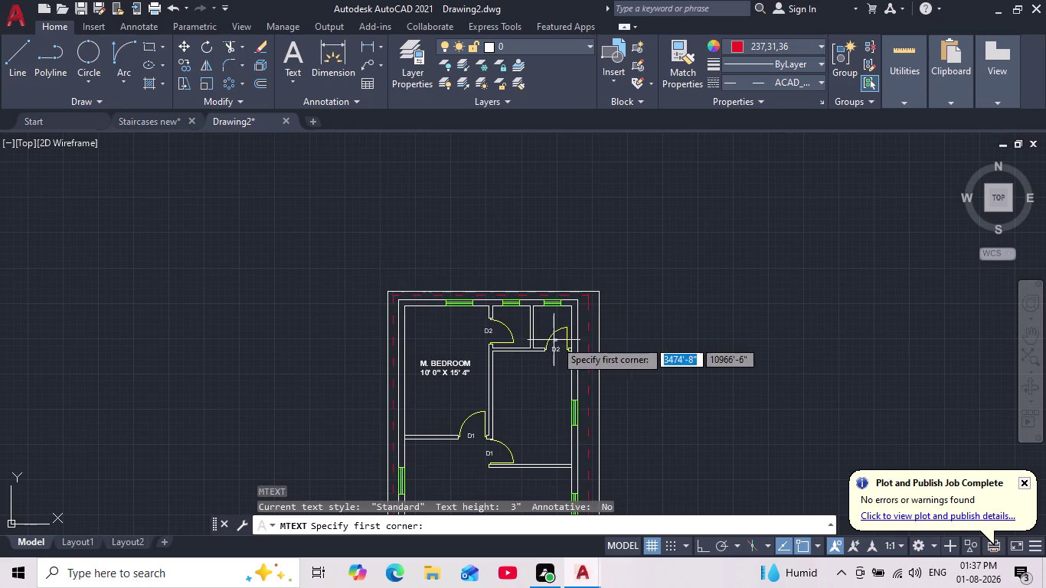
scroll(up, 3)
scroll(up, 3)
click(308, 245)
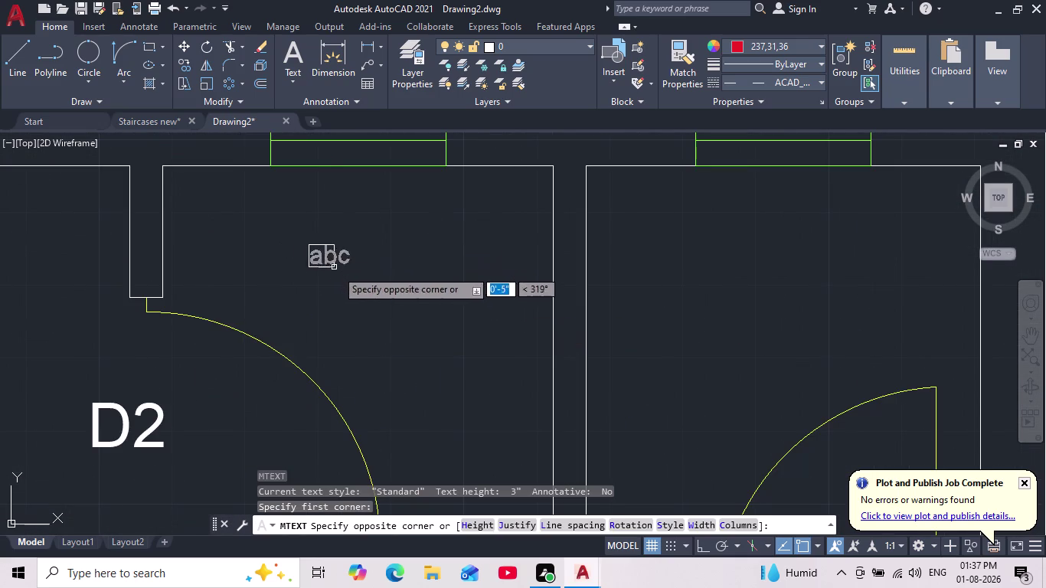
click(375, 285)
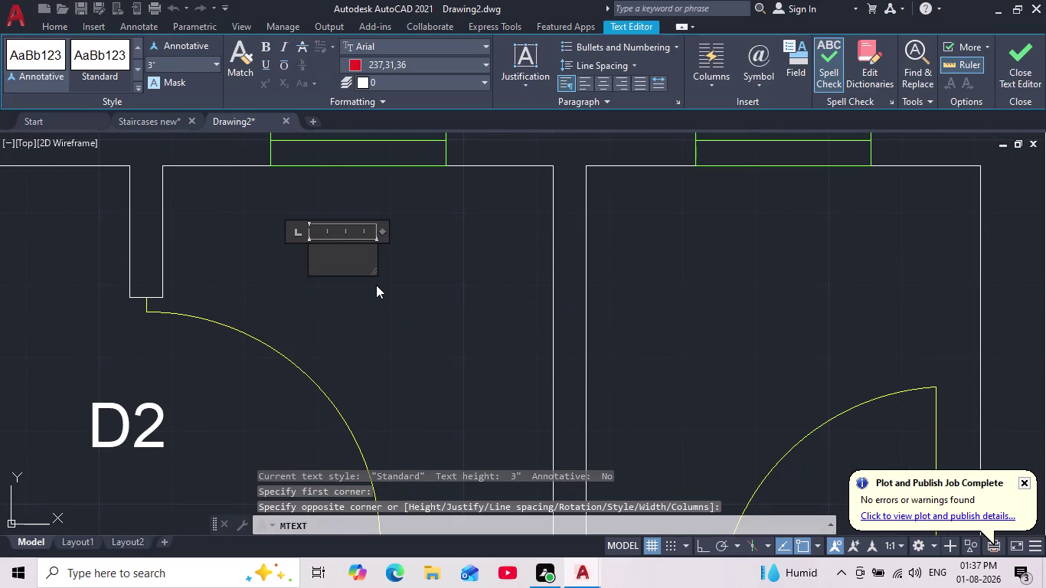
click(178, 65)
key(6)
key(Return)
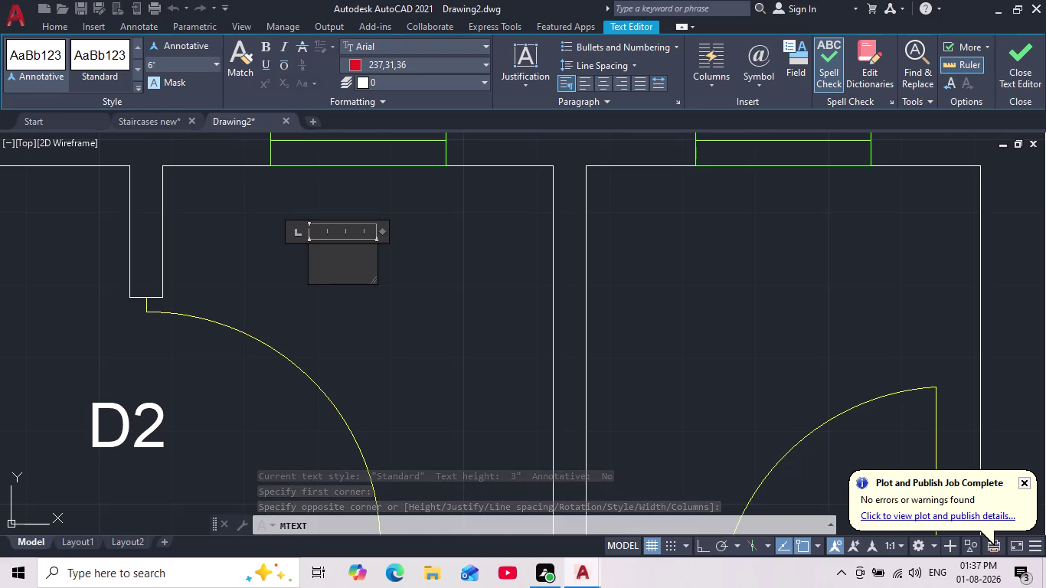
Remove the stray letter, set colour to ByLayer, type TOILET and start a new line.
key(t)
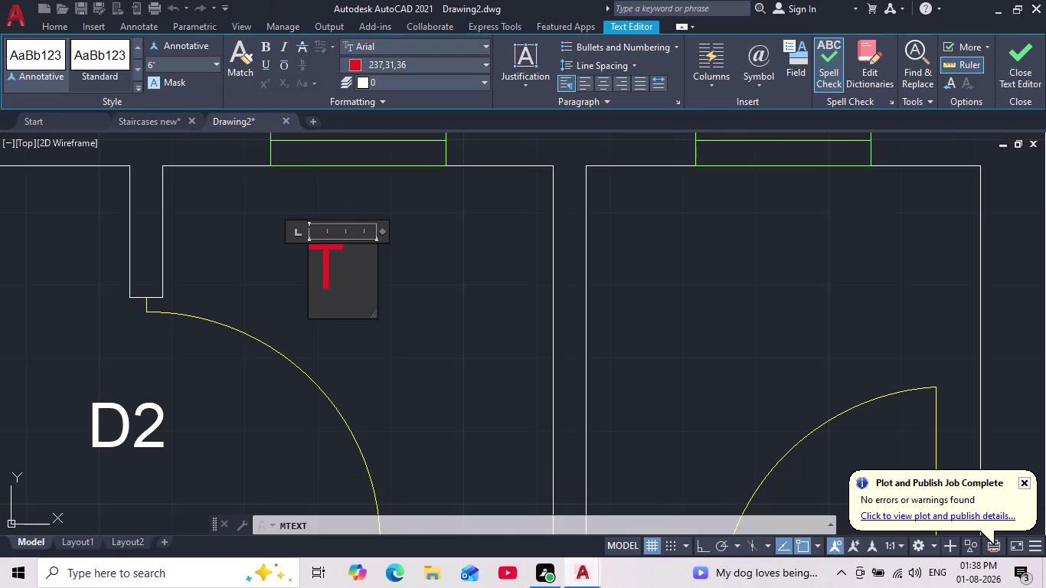
key(backslash)
key(BackSpace)
key(BackSpace)
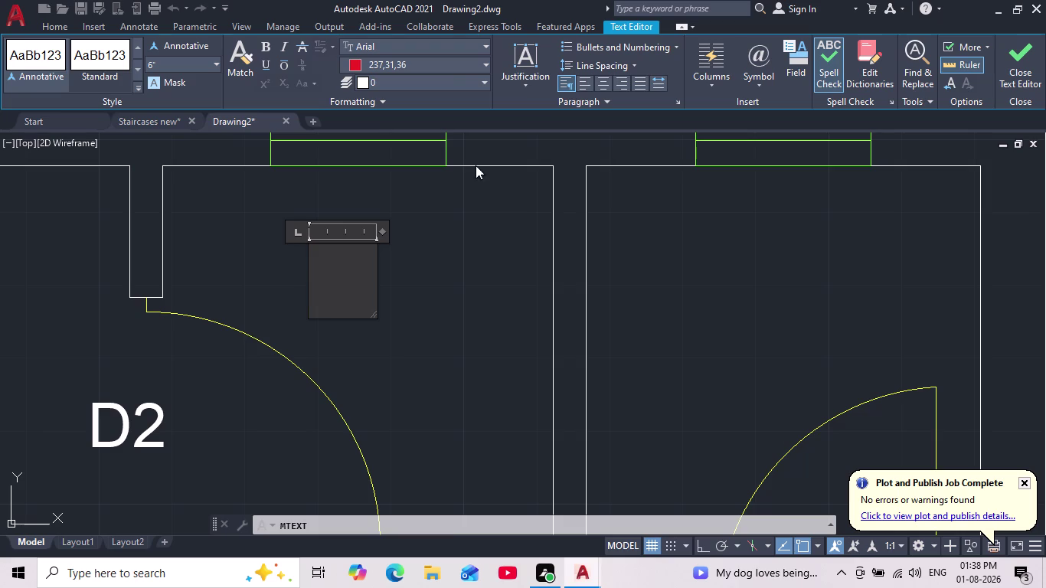
click(357, 58)
click(355, 88)
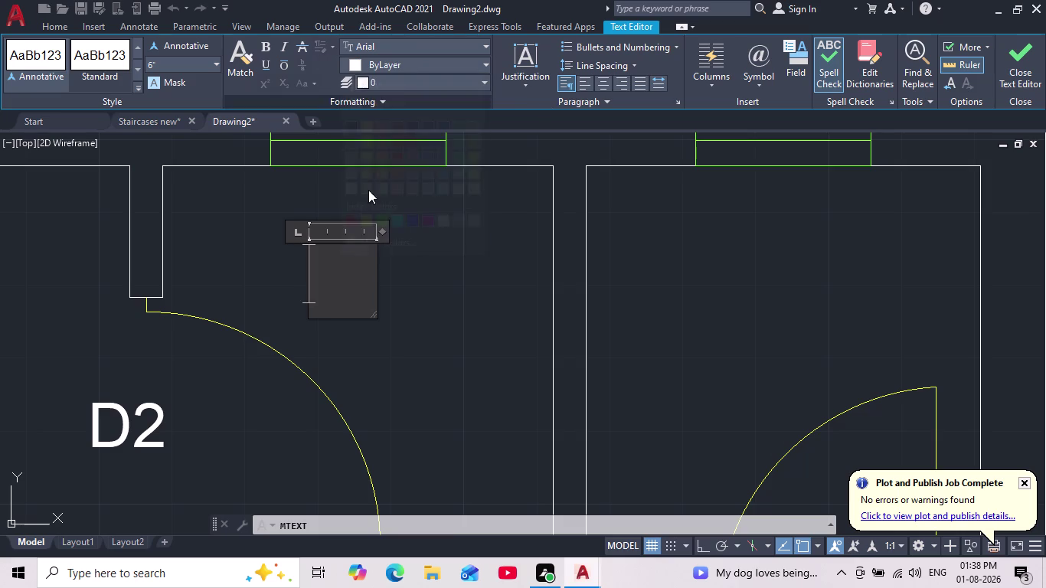
text(TOI)
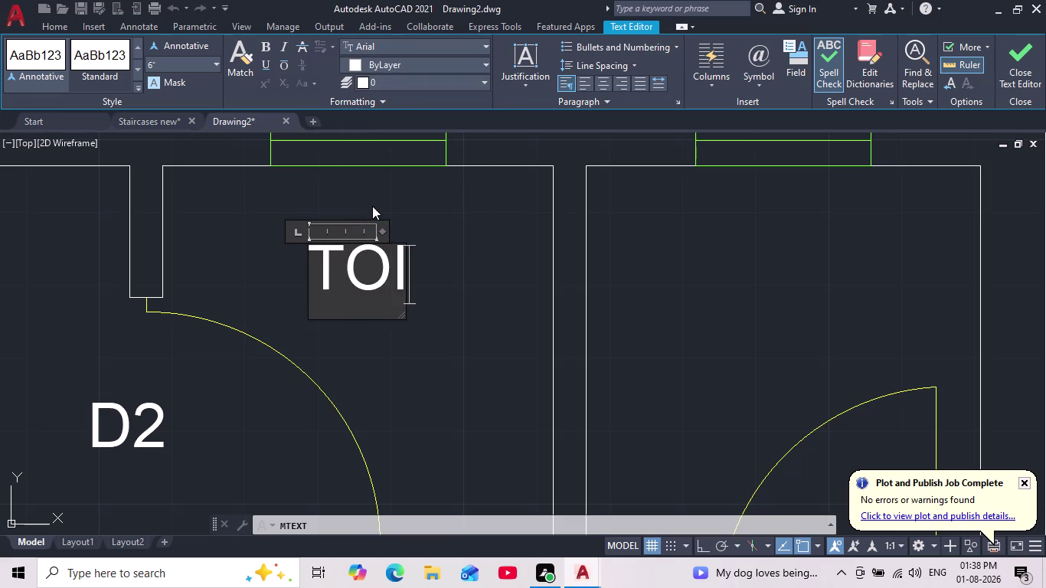
text(LET)
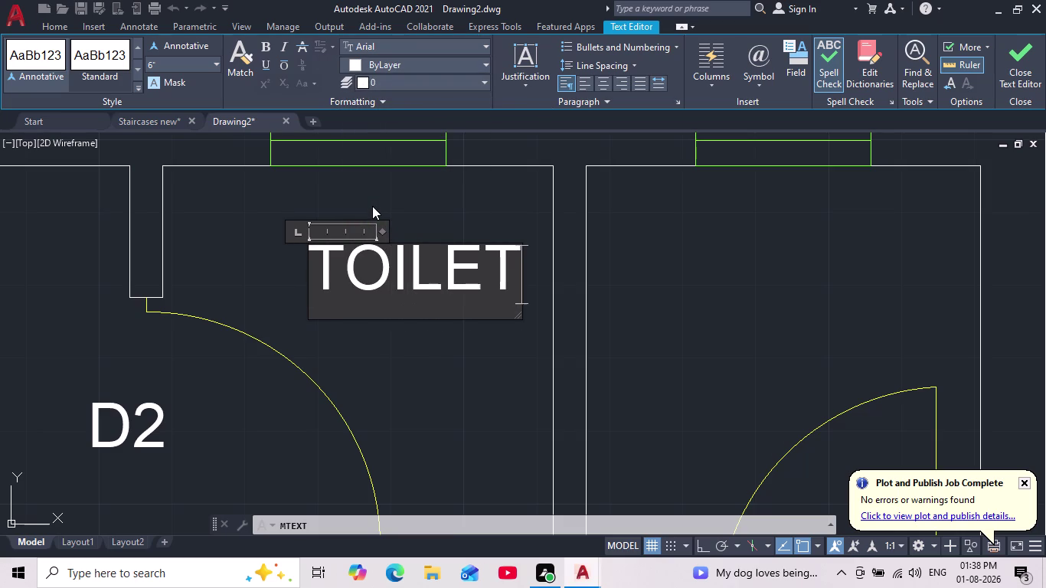
key(Return)
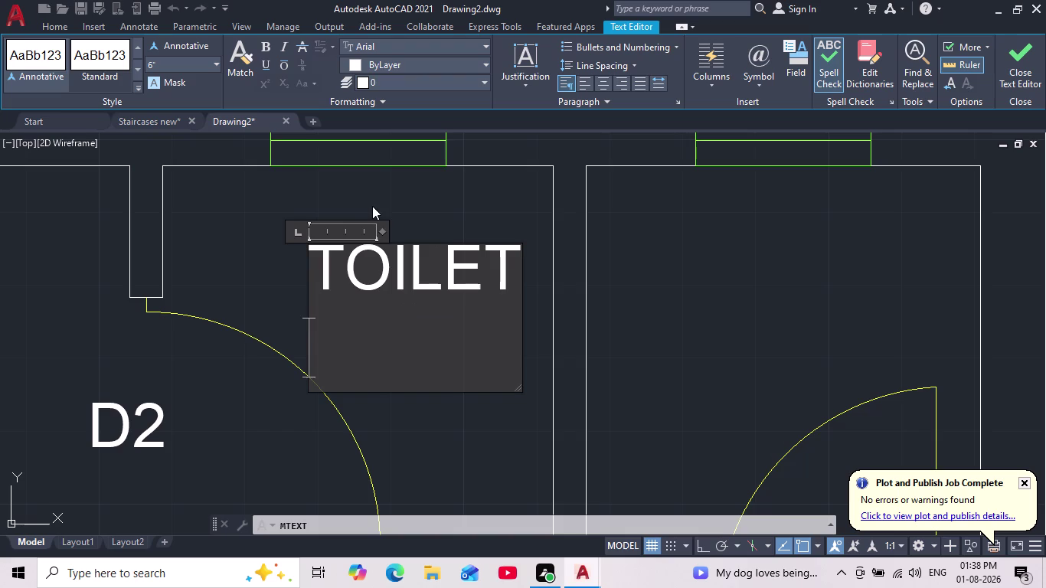
Widen the text box and reduce the word TOILET to 4-inch height.
click(377, 231)
drag(380, 230, 584, 227)
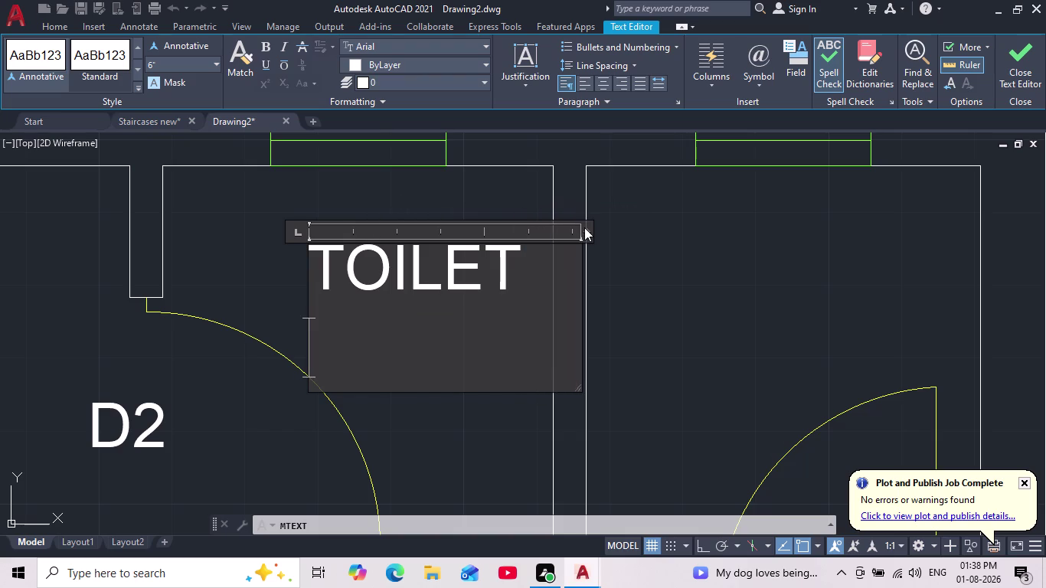
drag(540, 291, 302, 308)
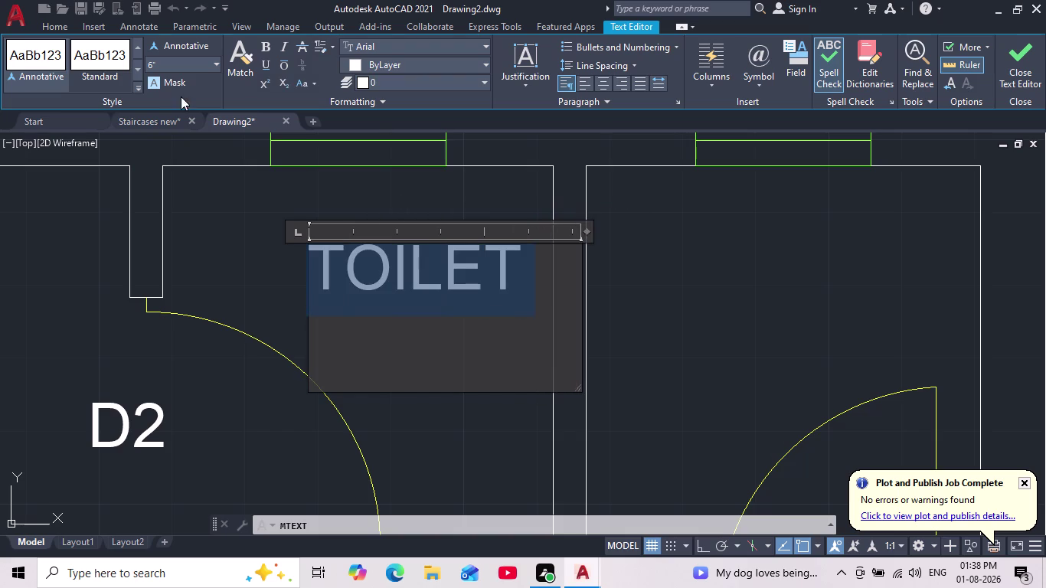
click(177, 68)
key(4)
key(Return)
click(440, 266)
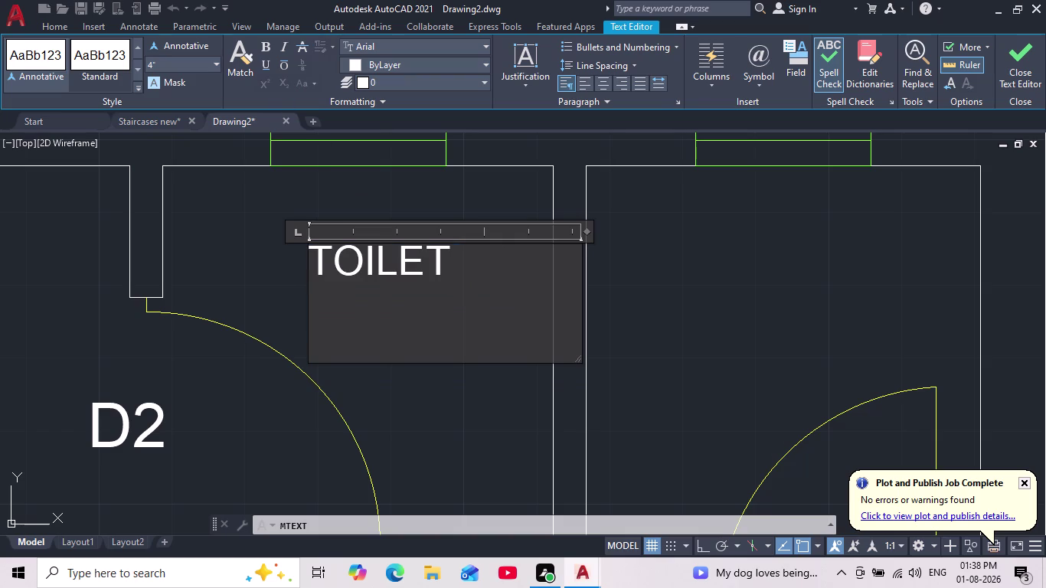
Add 4'6" X 5'0" on the line below TOILET and close the editor.
key(Return)
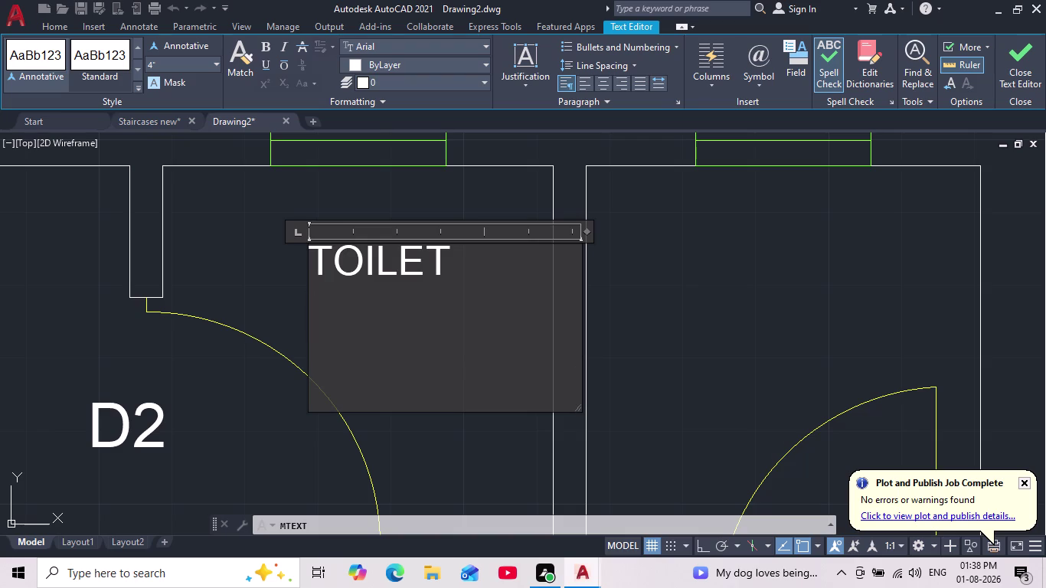
text(4')
text(6" X)
key(space)
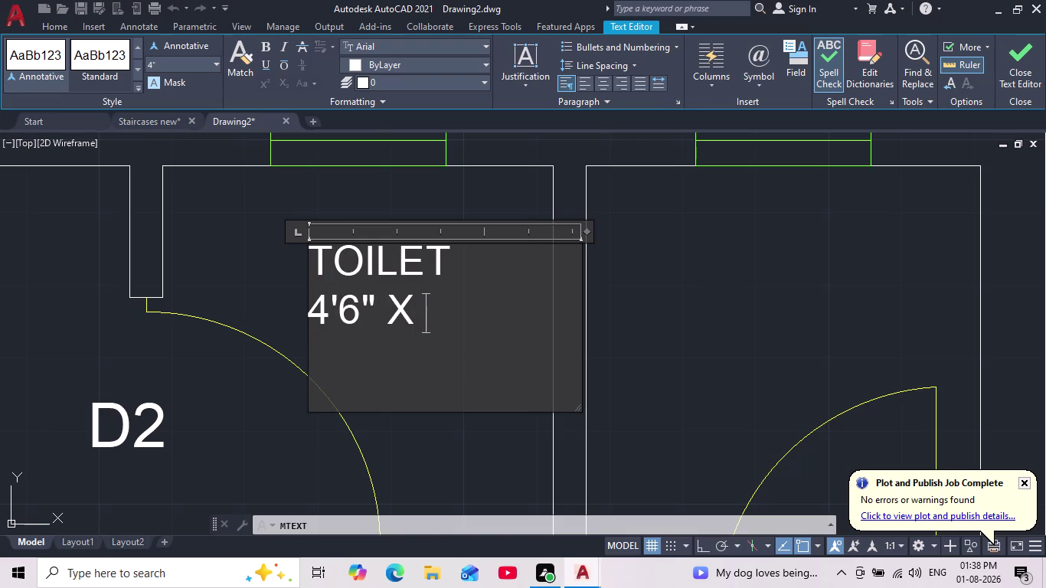
text(5')
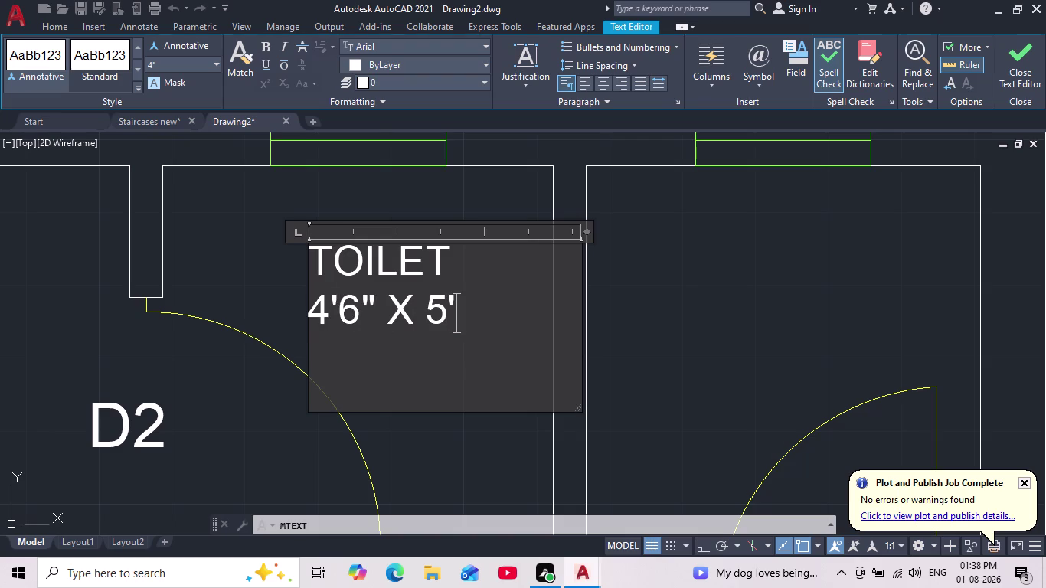
key(space)
key(BackSpace)
text(0")
click(452, 428)
scroll(down, 3)
scroll(up, 3)
scroll(up, 3)
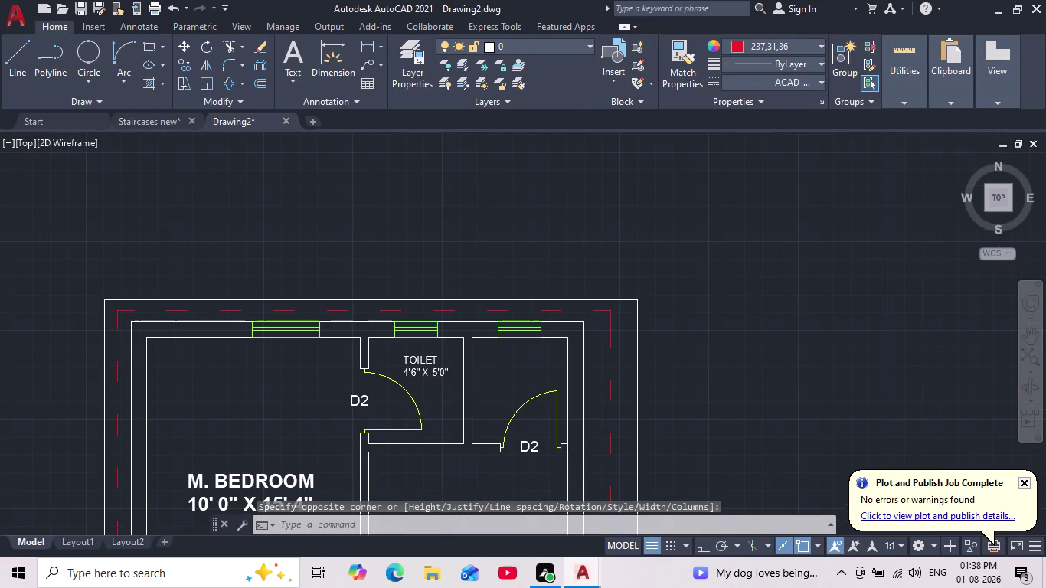
Copy the TOILET 4'6" X 5'0" label from the left toilet into the right toilet.
scroll(up, 3)
click(484, 301)
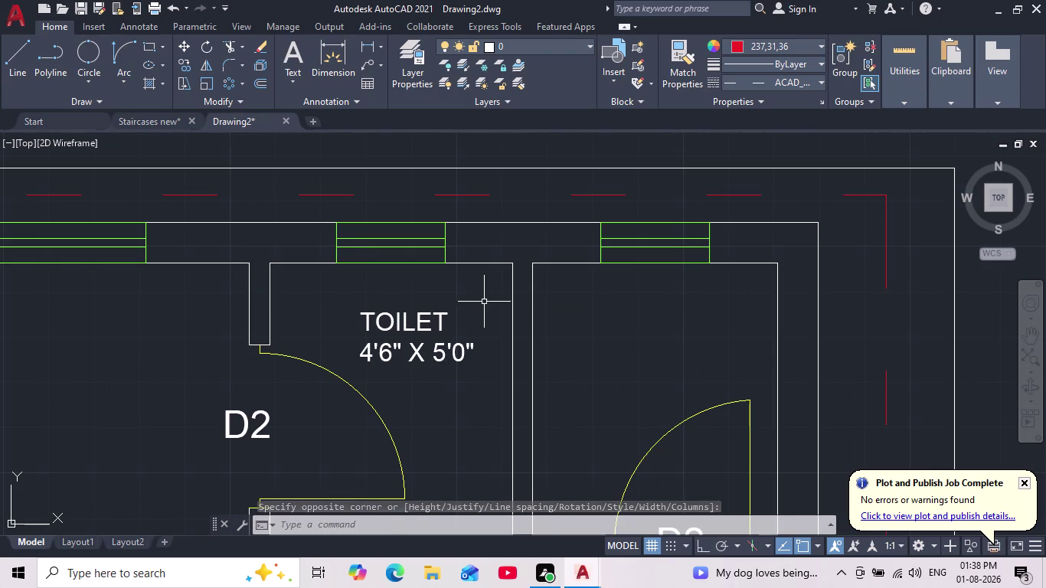
click(360, 362)
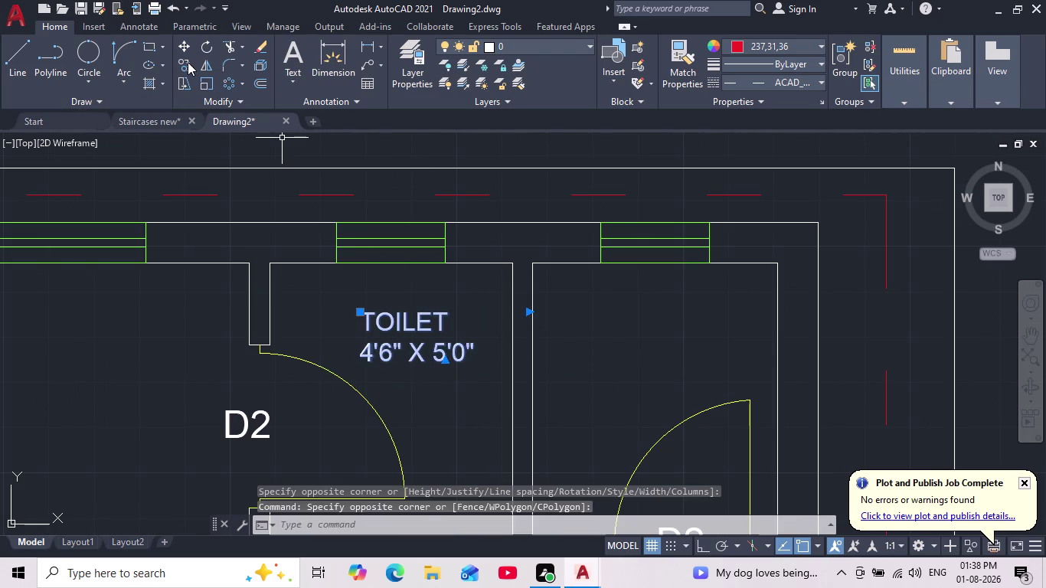
click(187, 62)
click(402, 333)
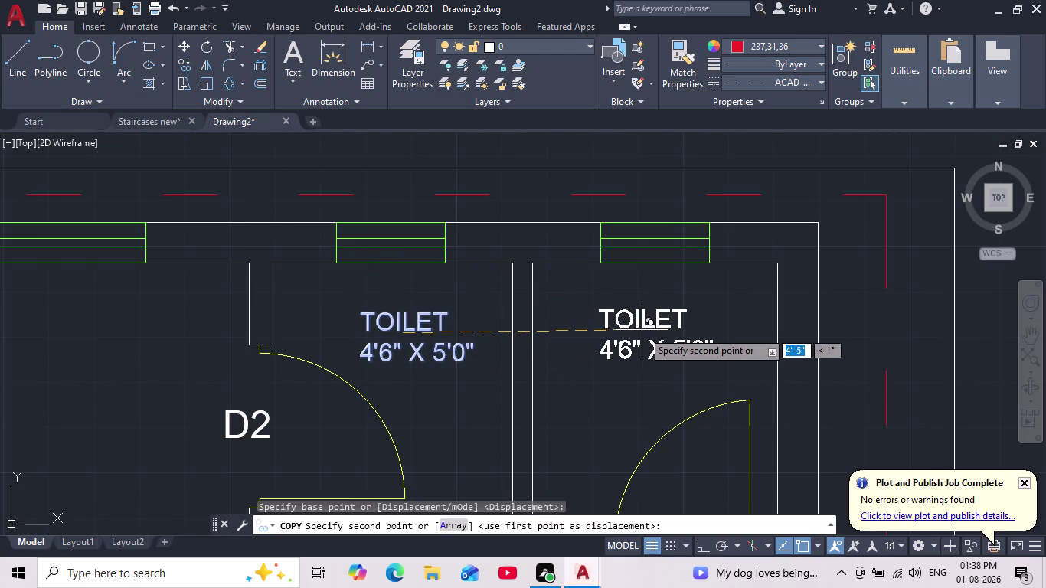
click(642, 337)
scroll(down, 3)
key(Escape)
Pan to show both toilets, select the left TOILET label and open it for editing.
middle_drag(624, 350, 580, 260)
scroll(up, 3)
scroll(up, 3)
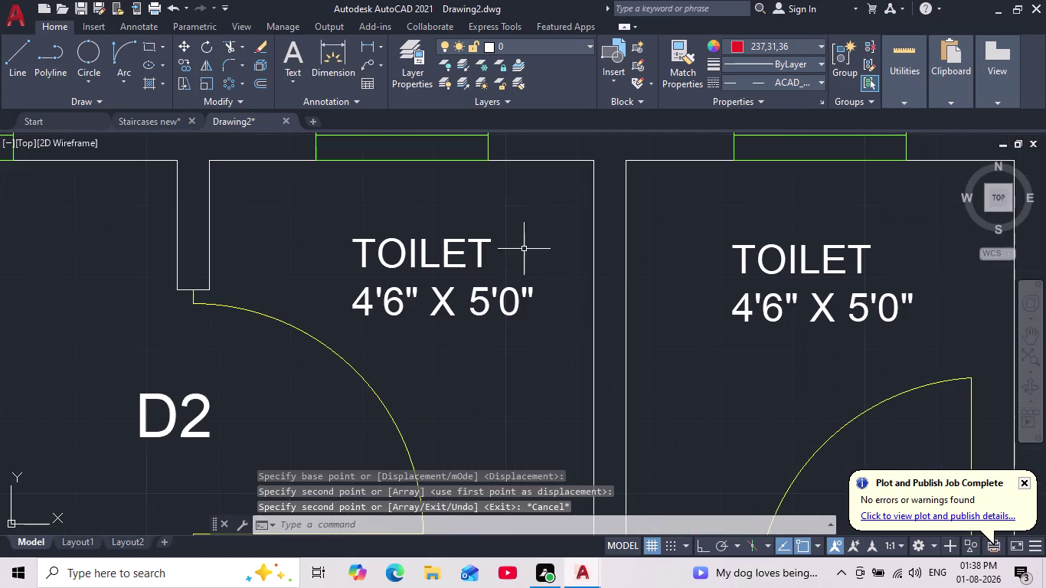
drag(536, 218, 538, 226)
click(343, 324)
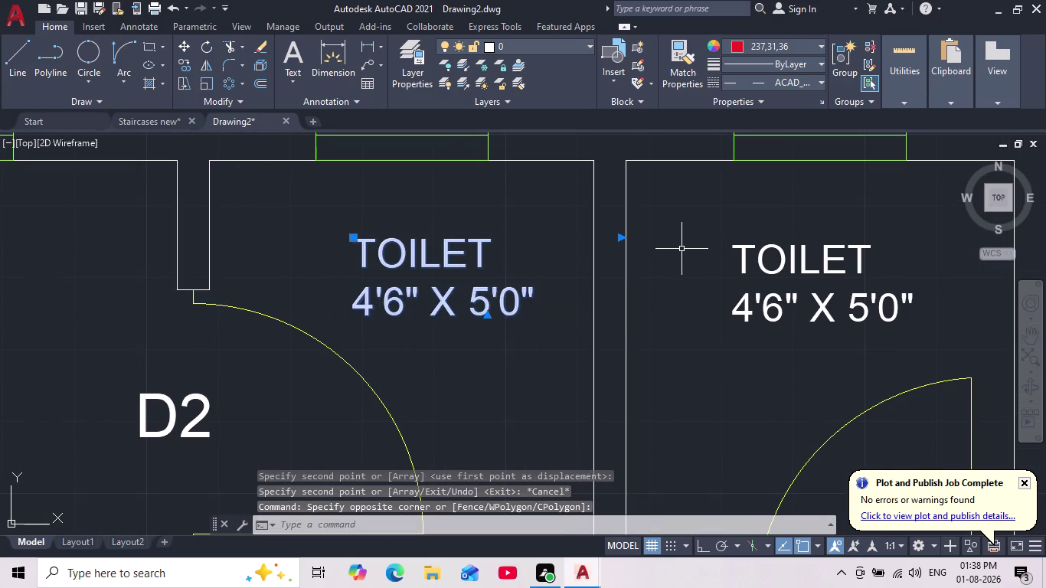
double_click(460, 254)
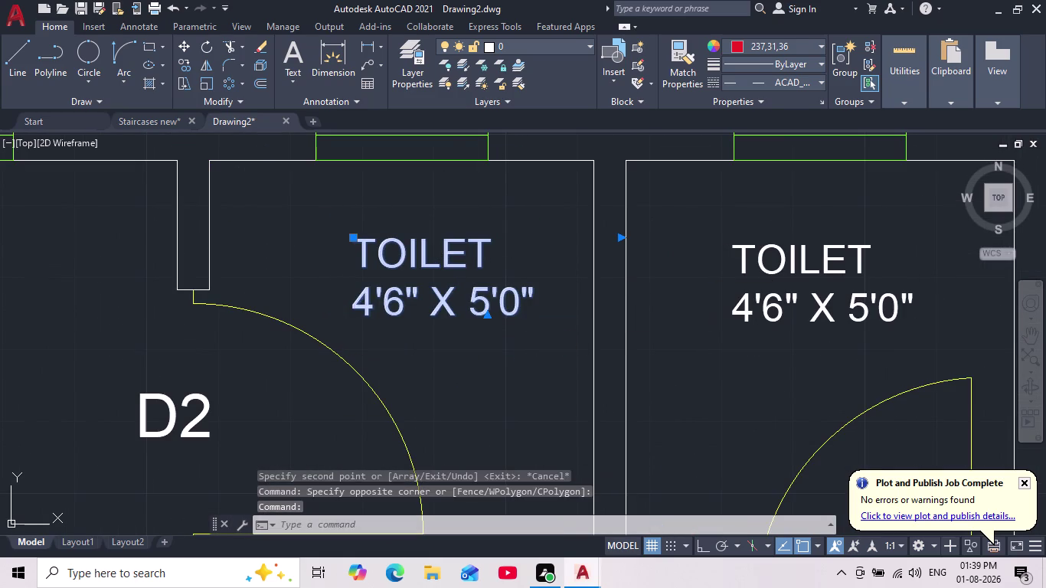
Cancel the current command and undo the three most recent edits.
key(Escape)
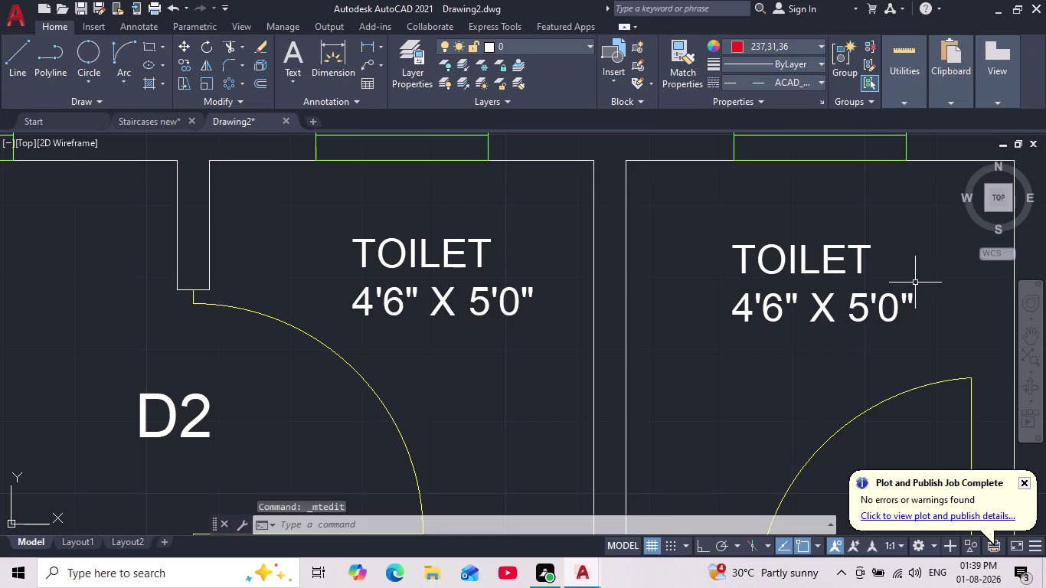
key(ctrl+z)
key(ctrl+z)
key(ctrl+z)
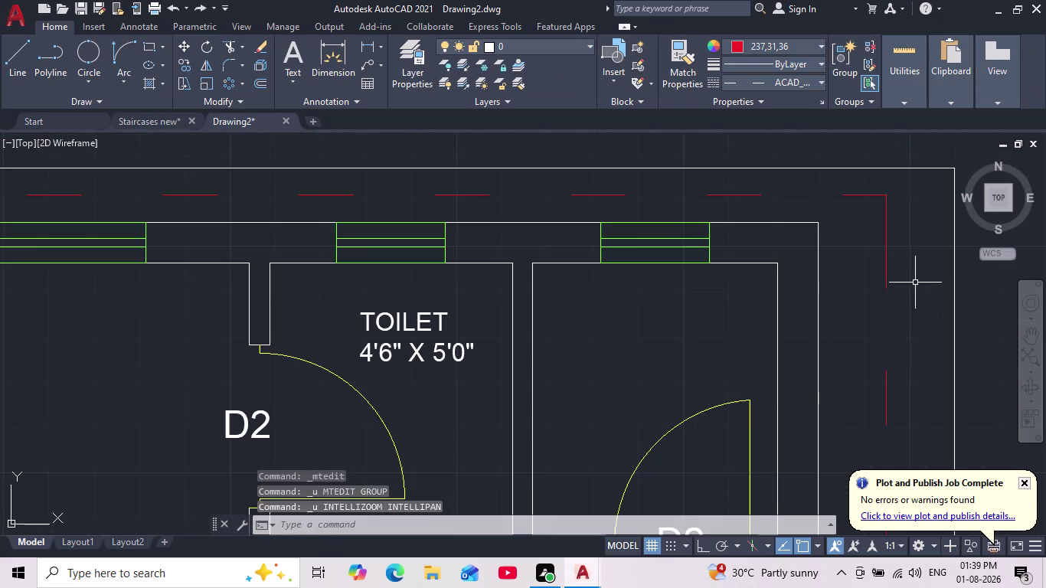
scroll(up, 3)
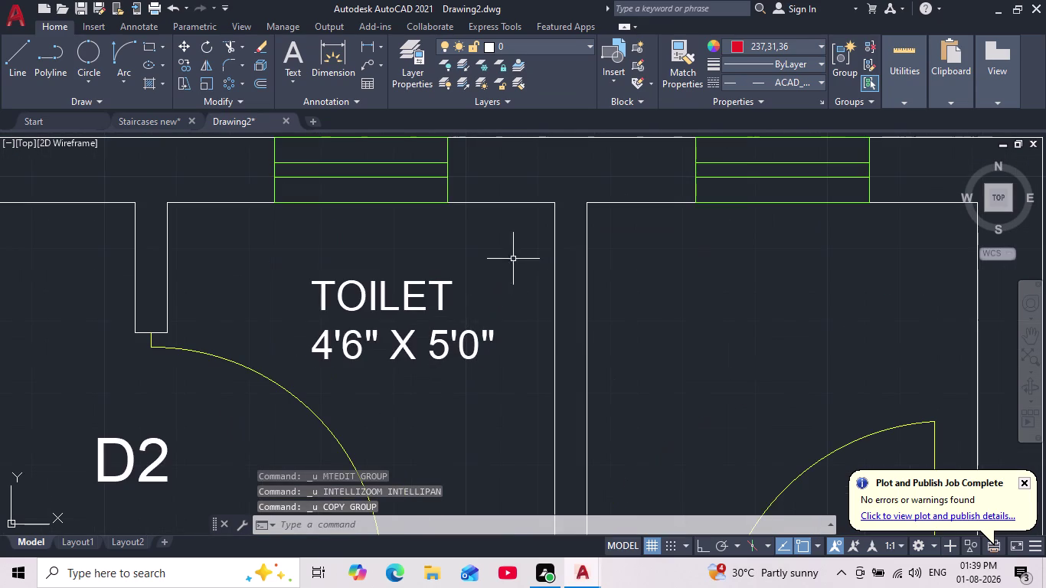
Make the left toilet's TOILET 4'6" X 5'0" label text bold.
click(513, 258)
click(297, 356)
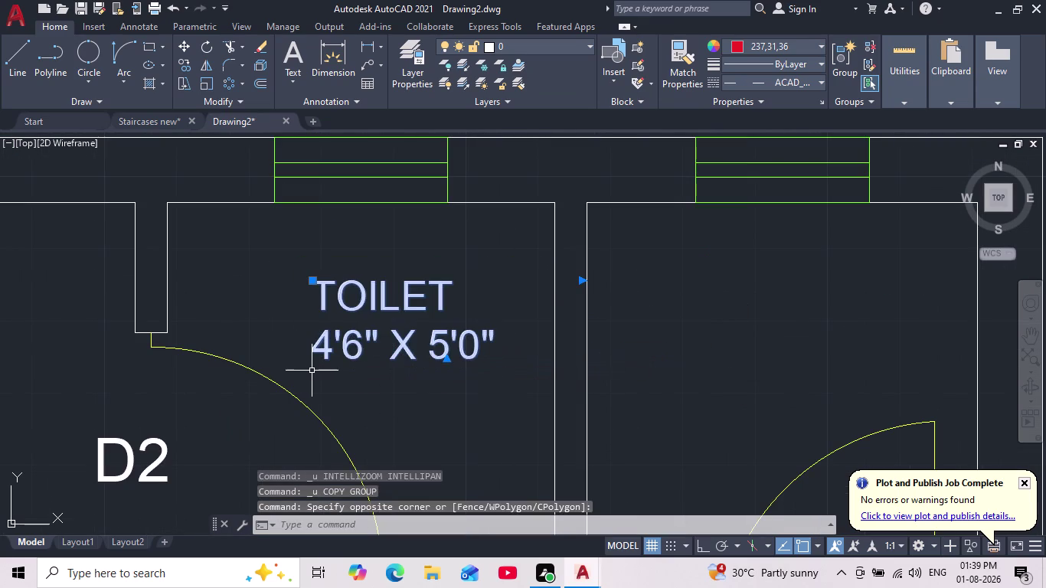
double_click(385, 297)
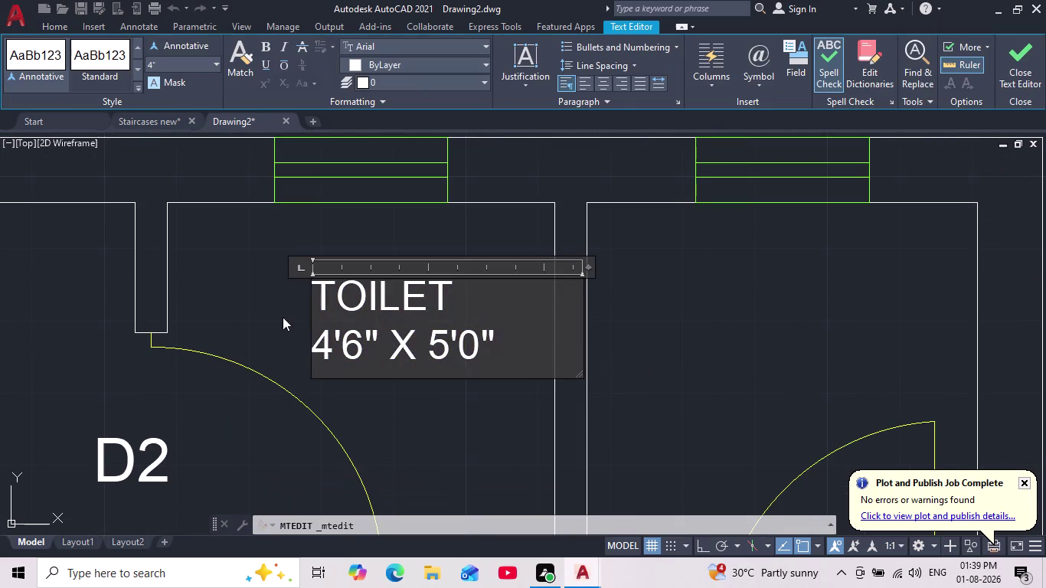
drag(536, 351, 294, 303)
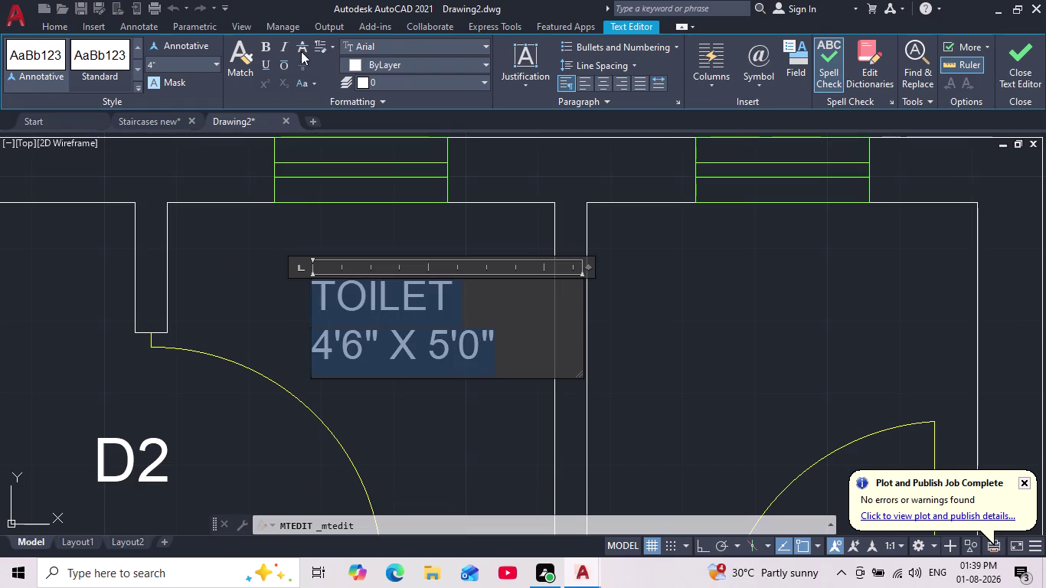
click(268, 45)
click(323, 226)
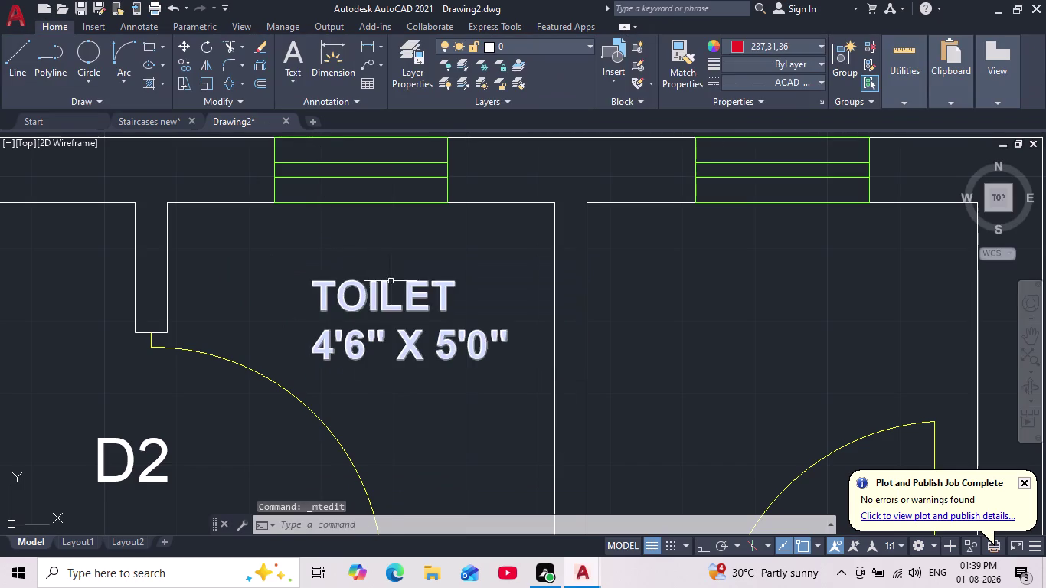
Copy the bold TOILET label into the right-hand toilet.
drag(543, 263, 533, 293)
click(339, 369)
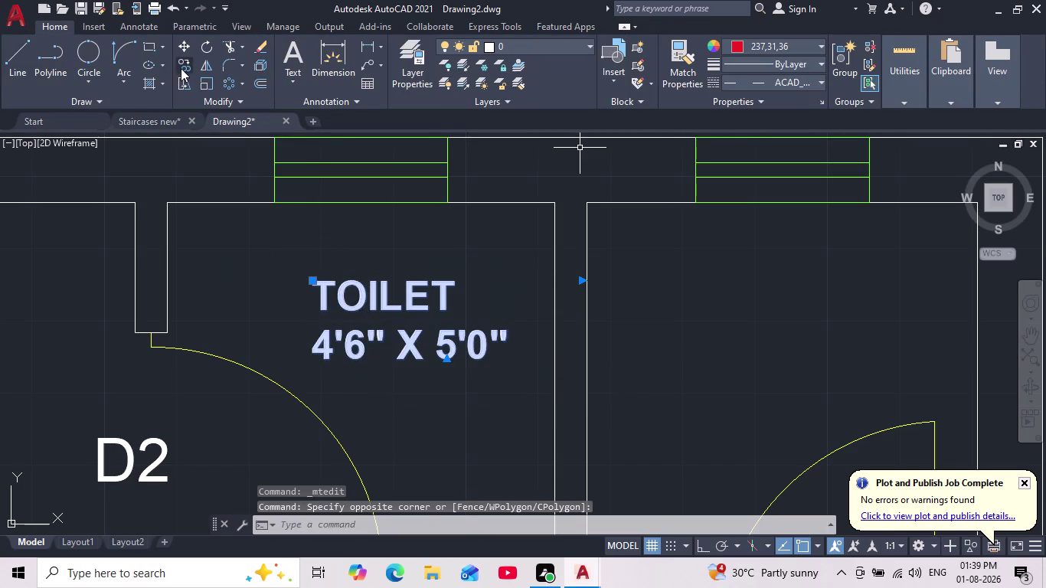
click(180, 67)
click(431, 344)
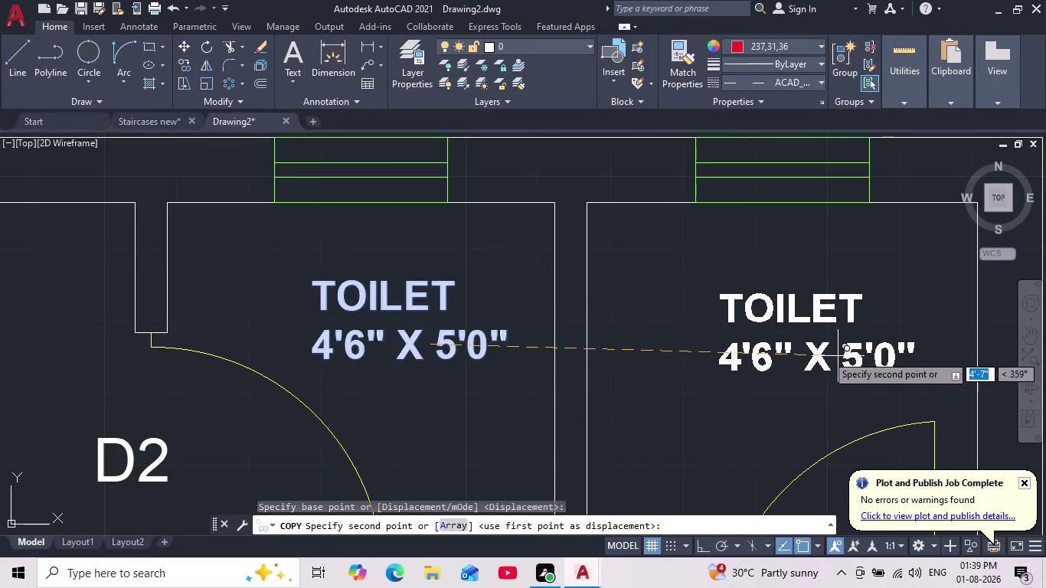
click(812, 353)
key(Escape)
scroll(down, 3)
middle_drag(799, 370, 773, 350)
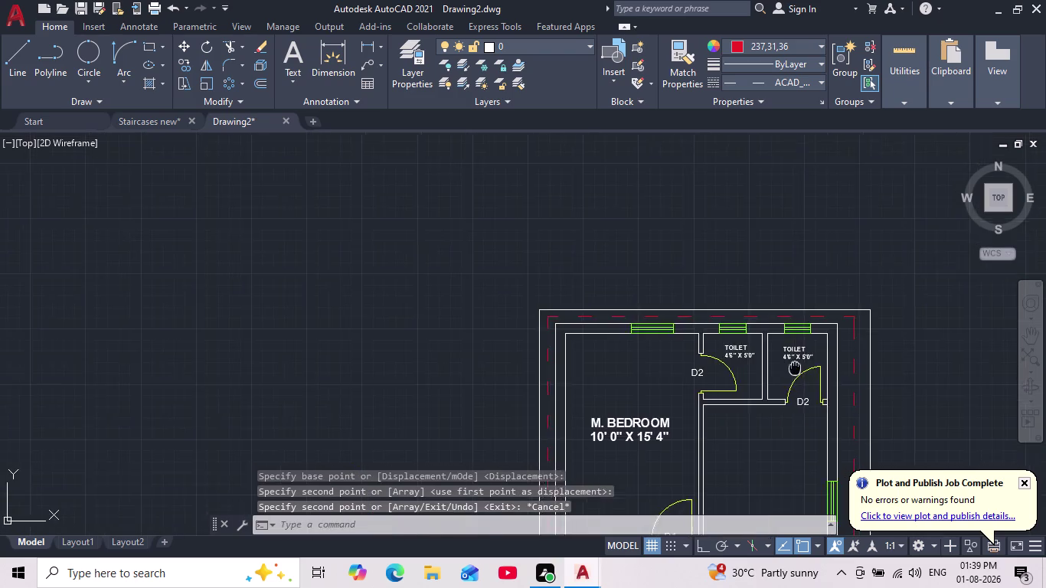
middle_drag(774, 349, 676, 290)
scroll(down, 3)
Pan to the room beside the master bedroom and start MTEXT with MT.
scroll(up, 3)
middle_drag(668, 325, 642, 276)
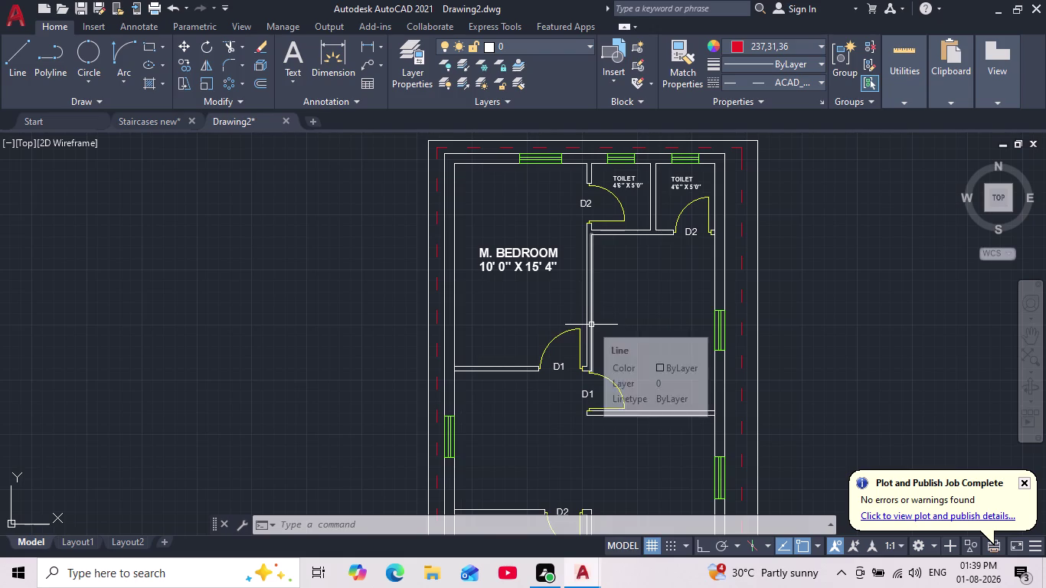
scroll(up, 3)
middle_drag(675, 331, 648, 366)
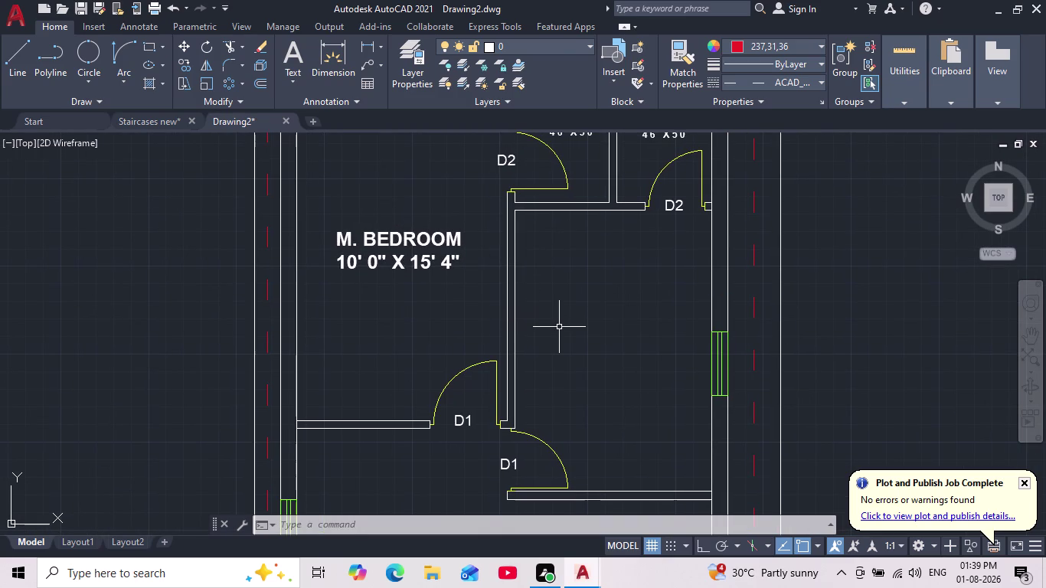
text(MT)
key(Return)
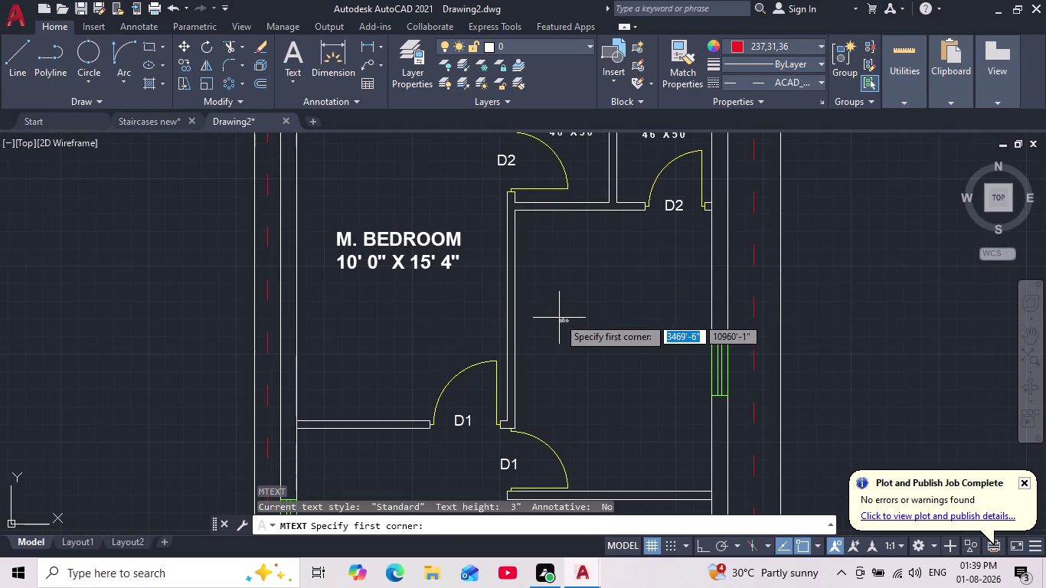
Draw the text box beside the master bedroom and type 'C. BEDROOM'.
click(557, 316)
click(603, 348)
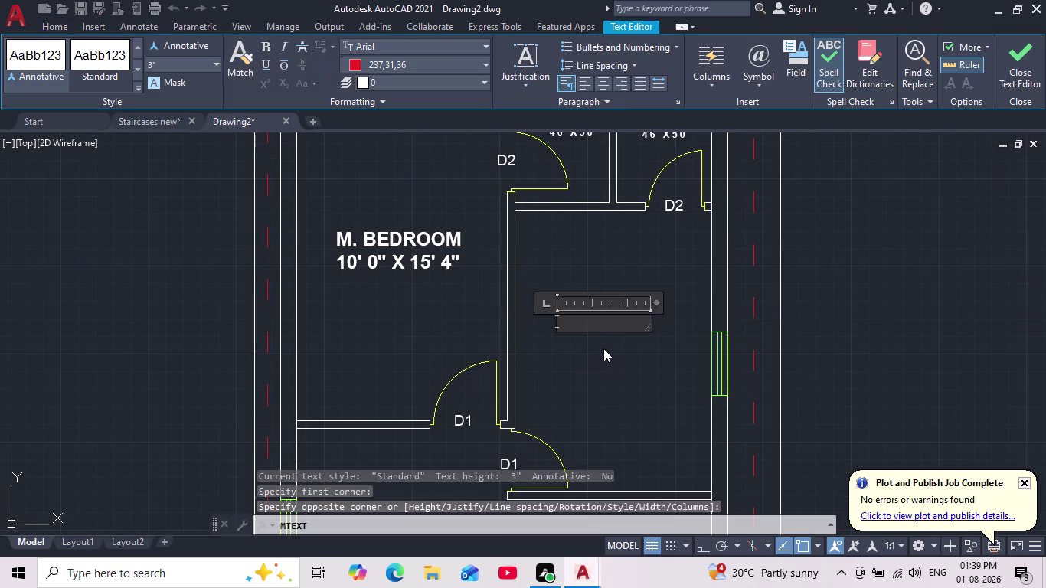
key(c)
text(. B)
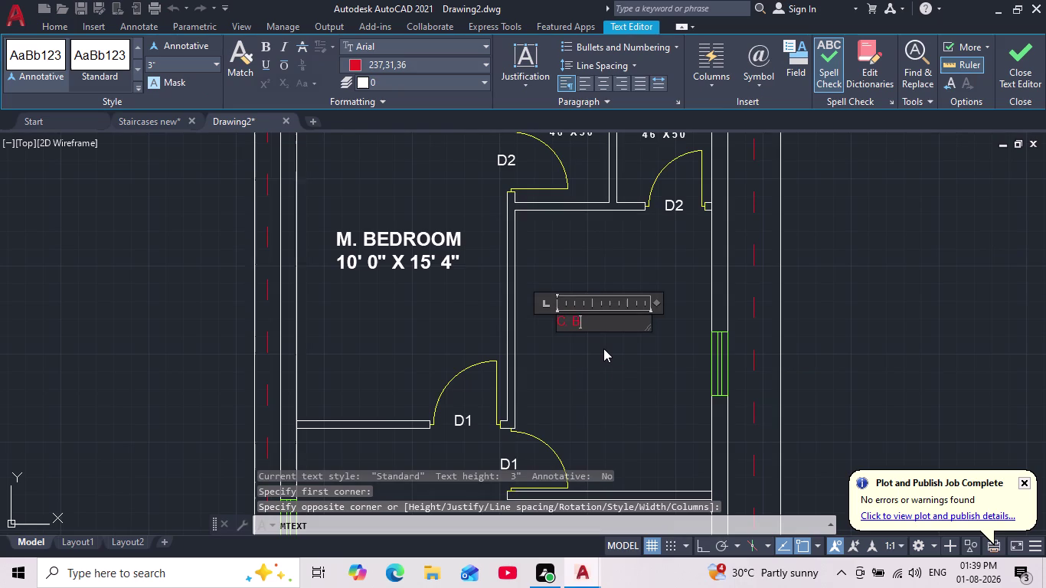
text(EDROOM)
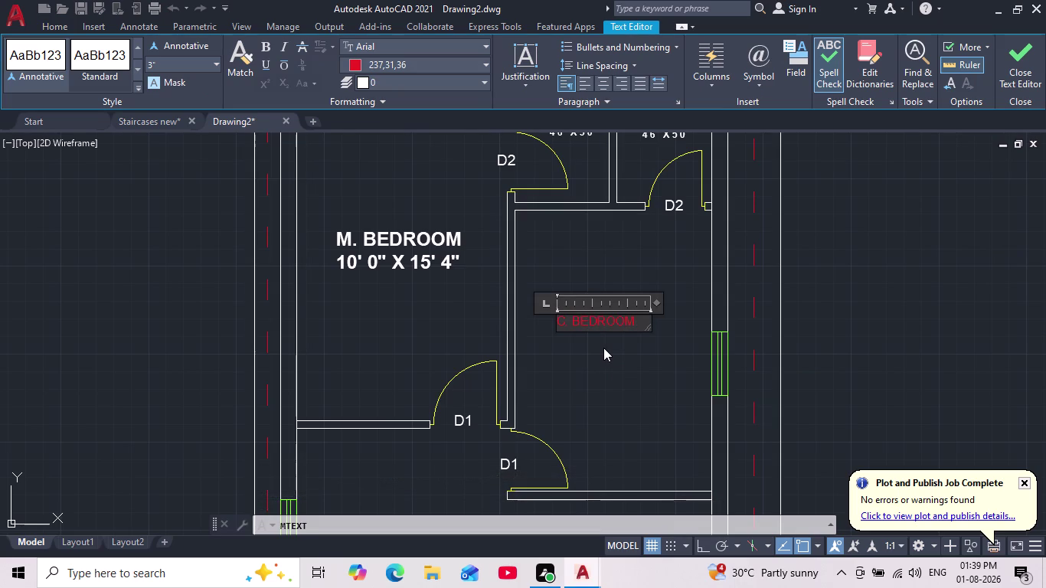
Add a second line reading 9'4" X 13'4".
key(Return)
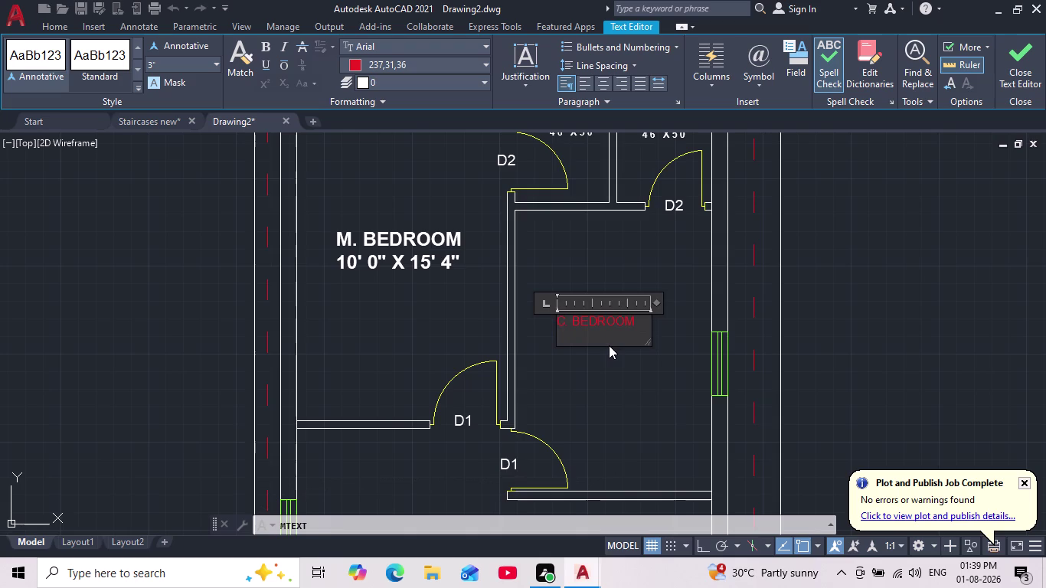
text(9'4")
key(space)
text(X)
key(space)
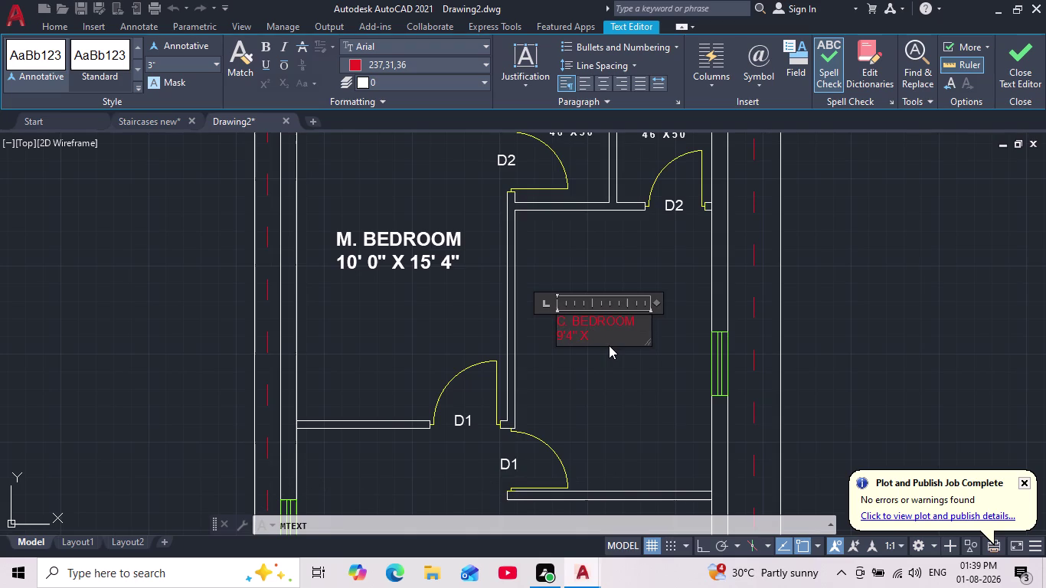
text(13')
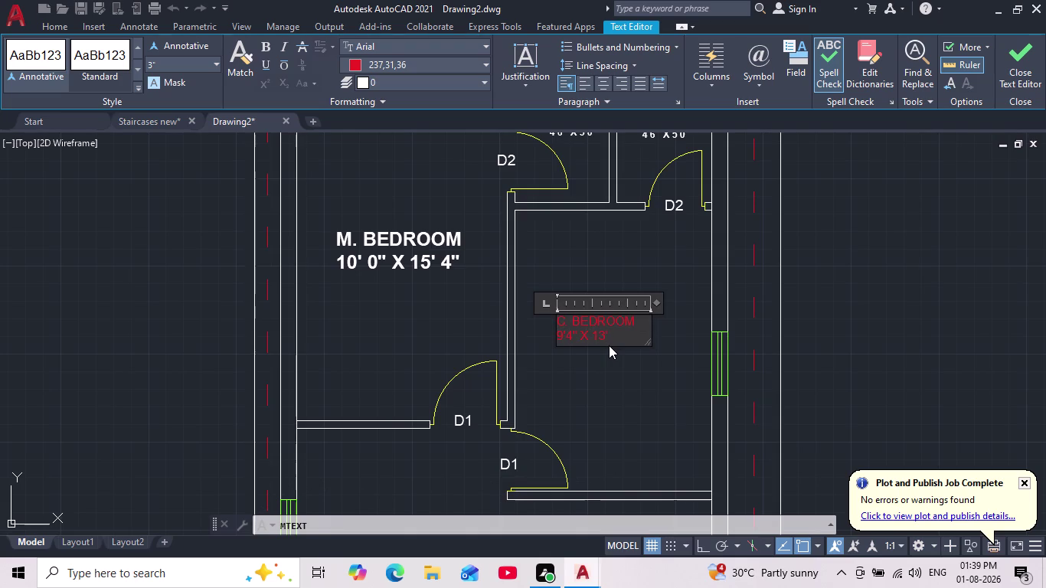
key(4)
key(Up)
key(shift+quotedbl)
key(BackSpace)
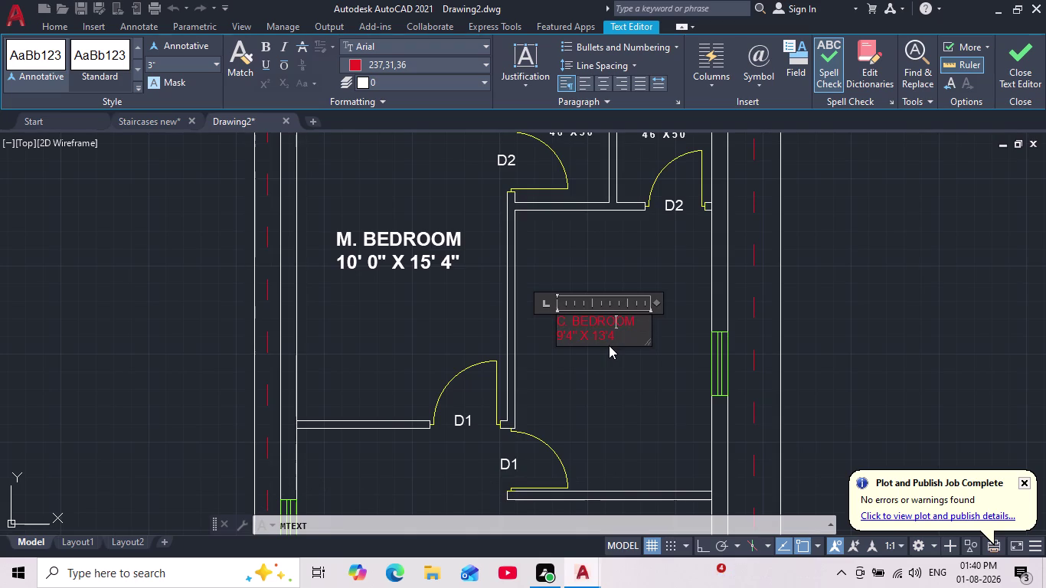
key(BackSpace)
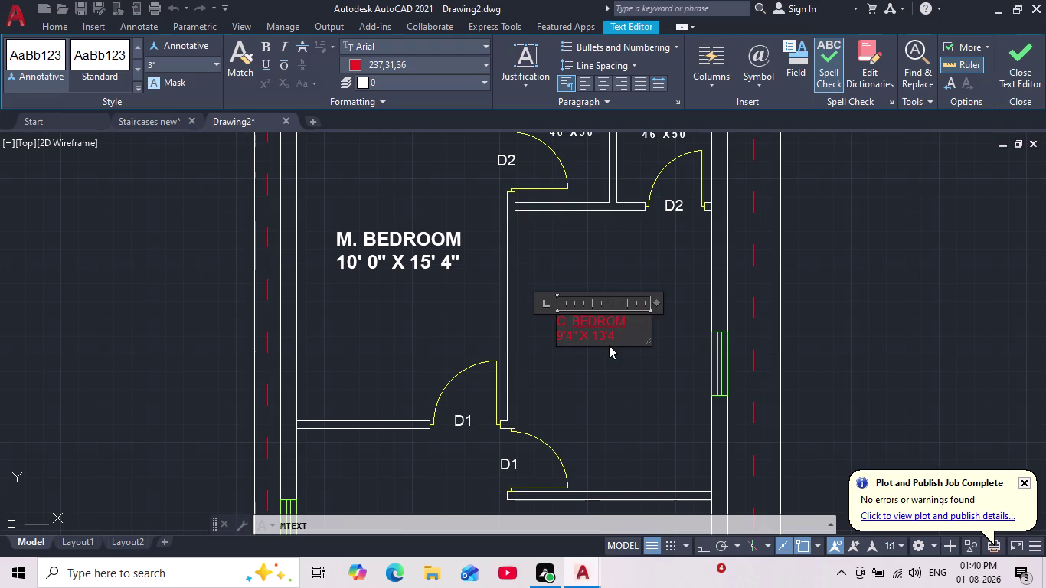
key(o)
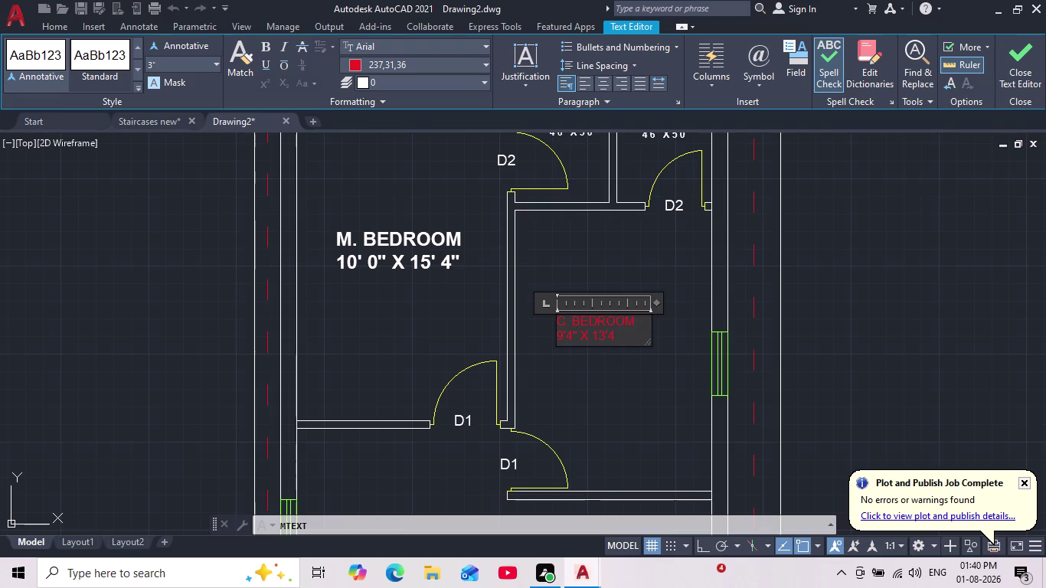
click(617, 341)
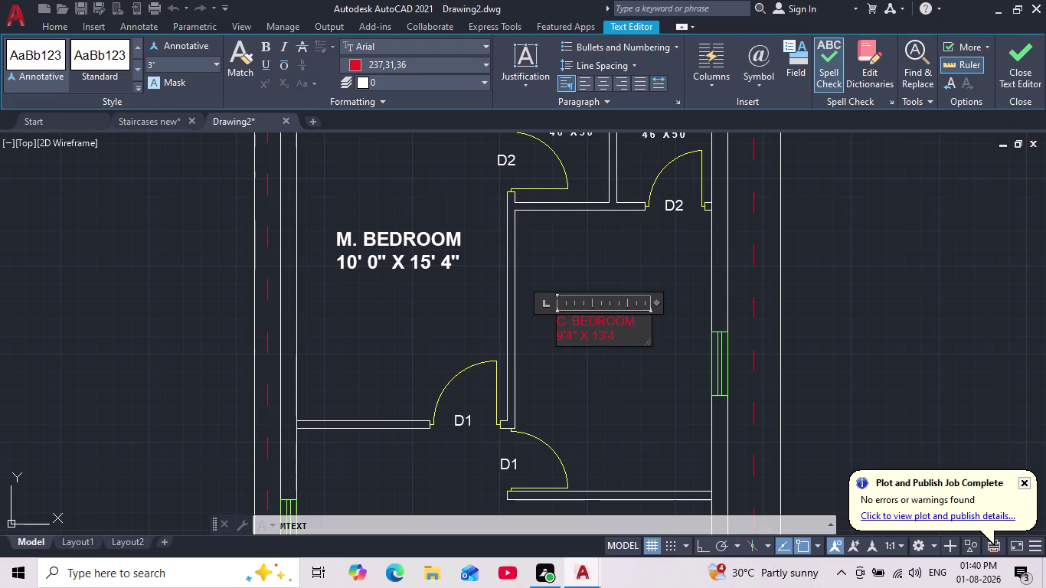
key(shift+quotedbl)
Set the label to 6" height and ByLayer colour, and widen the box.
drag(621, 340, 545, 307)
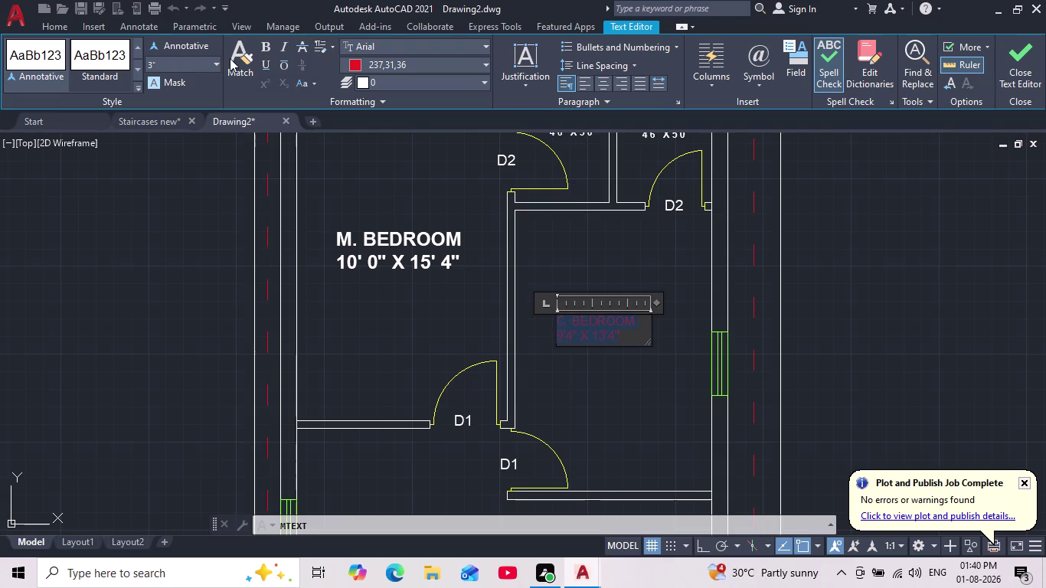
click(180, 65)
key(6)
key(Return)
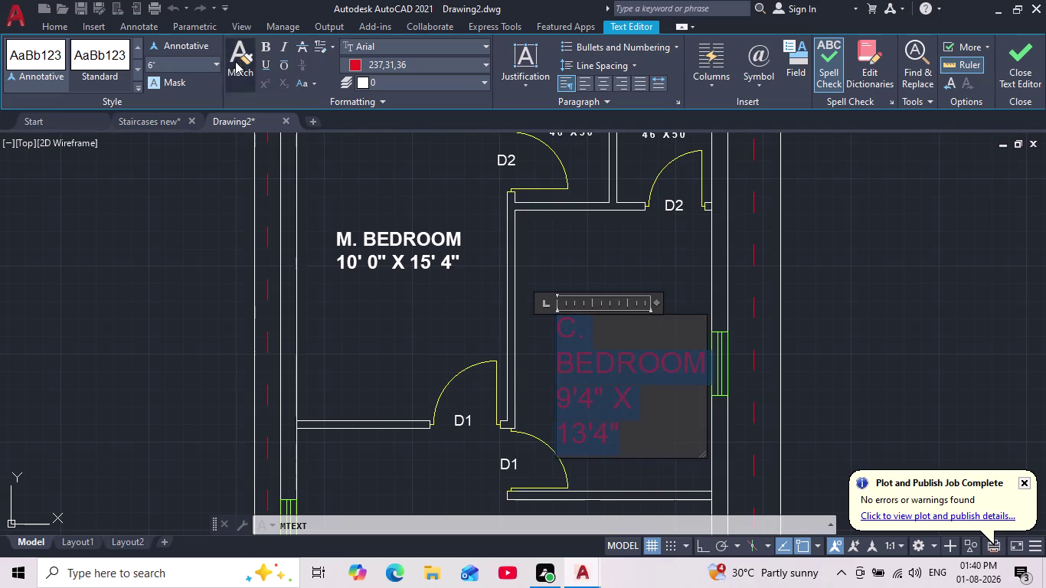
click(356, 65)
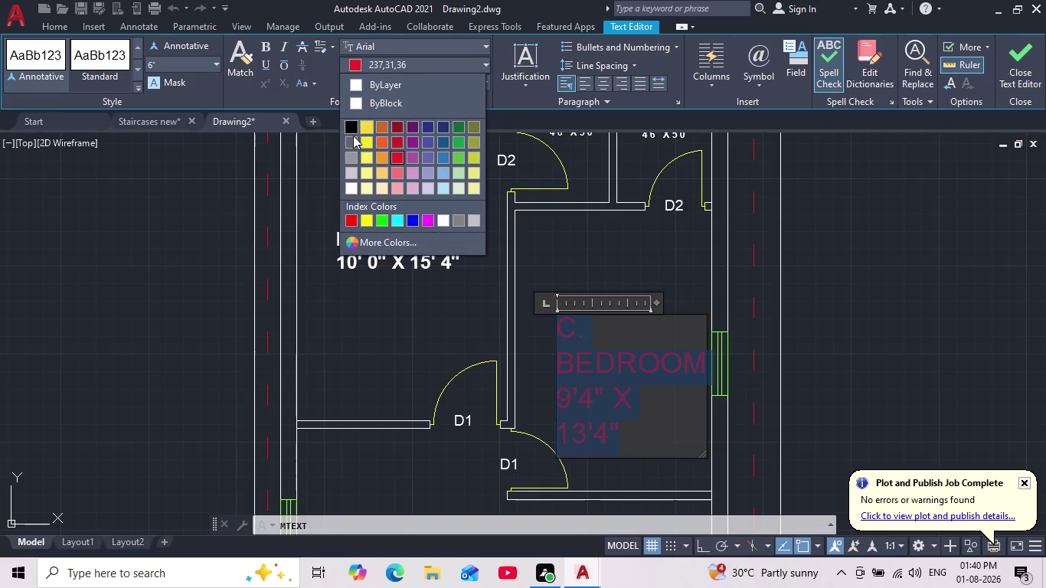
click(355, 79)
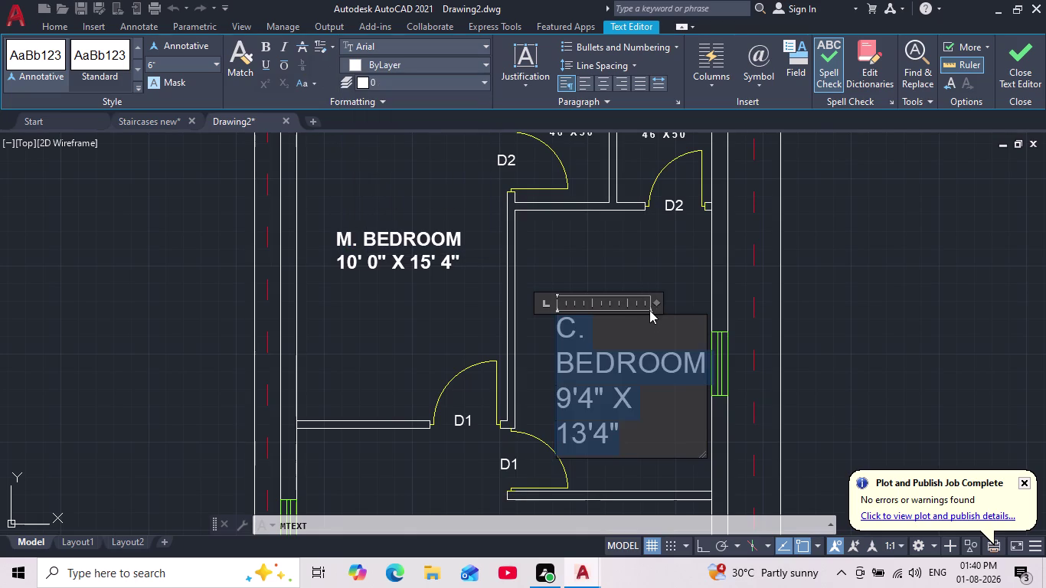
drag(653, 306, 787, 298)
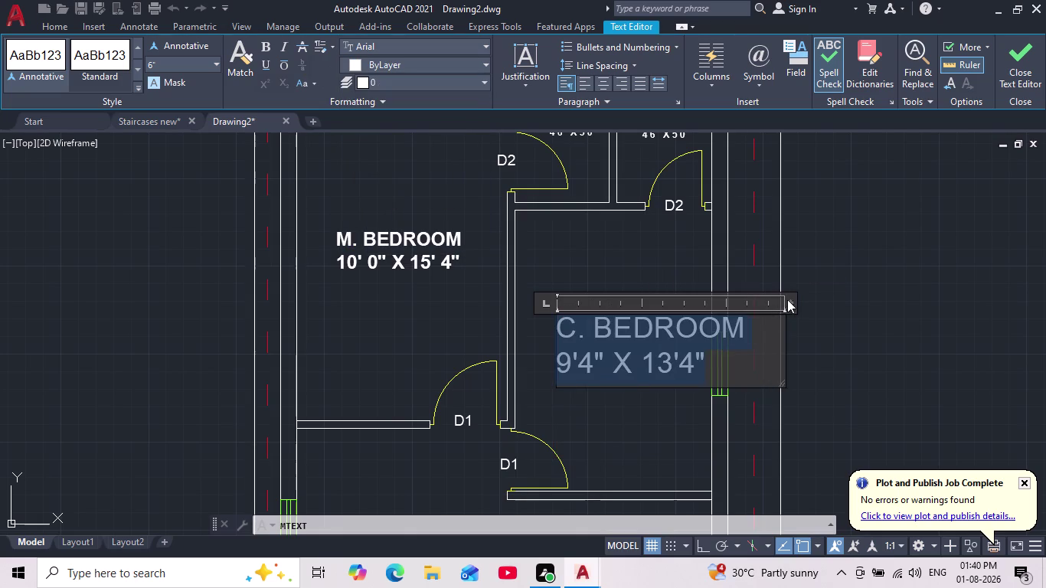
scroll(down, 3)
middle_drag(733, 368, 547, 370)
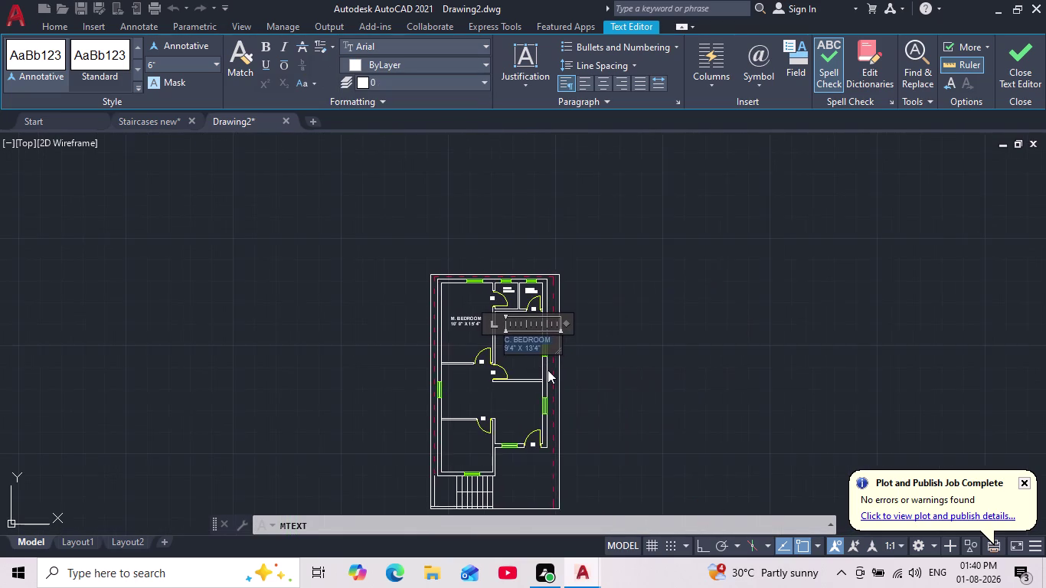
scroll(up, 3)
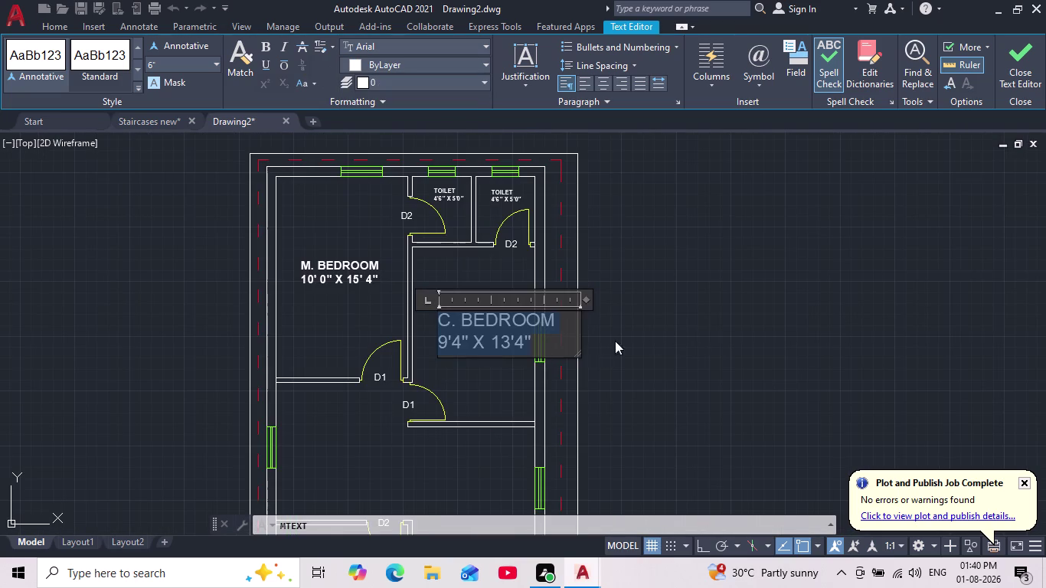